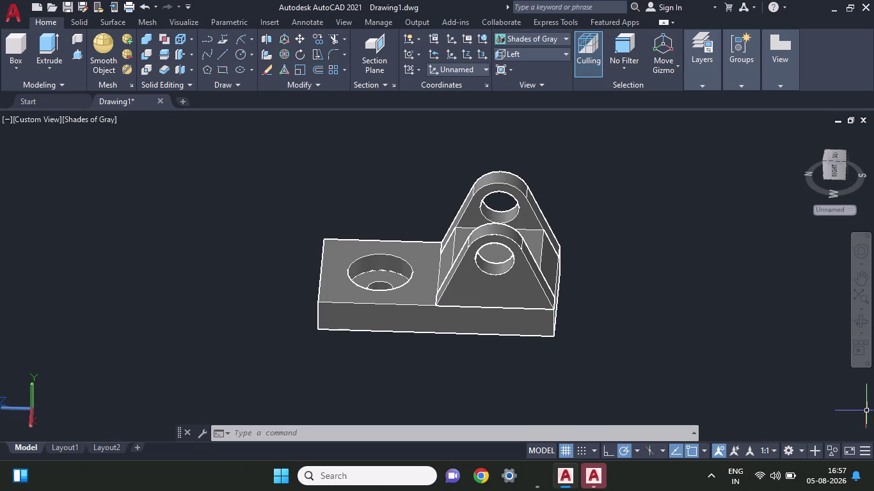
Orbit around the bracket, then show it in the Bottom view.
middle_drag(353, 351, 387, 346)
middle_drag(387, 346, 523, 295)
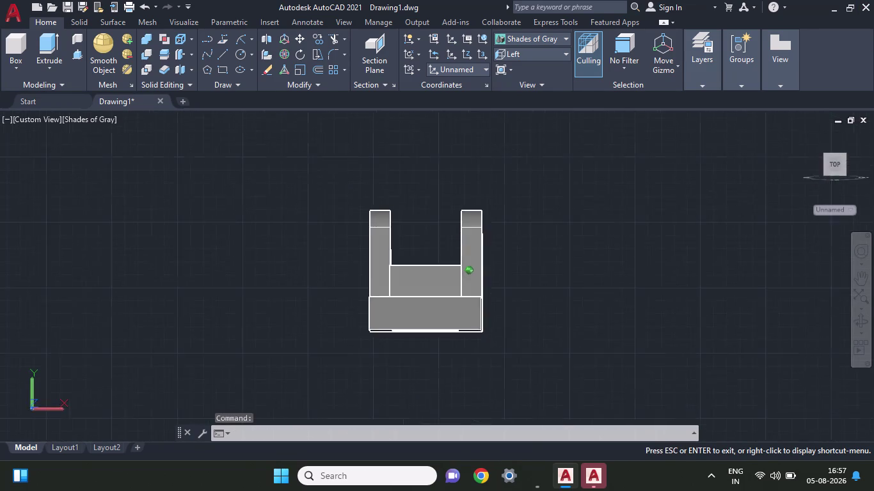
middle_drag(523, 295, 511, 297)
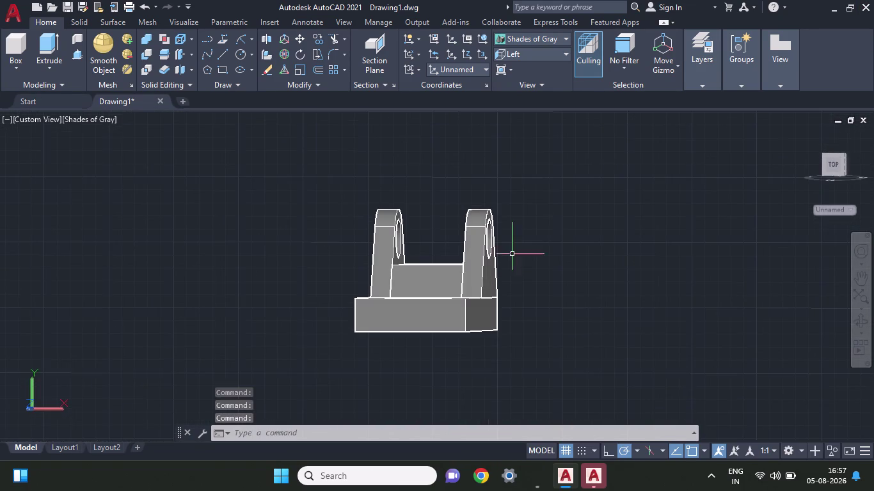
click(567, 57)
click(538, 81)
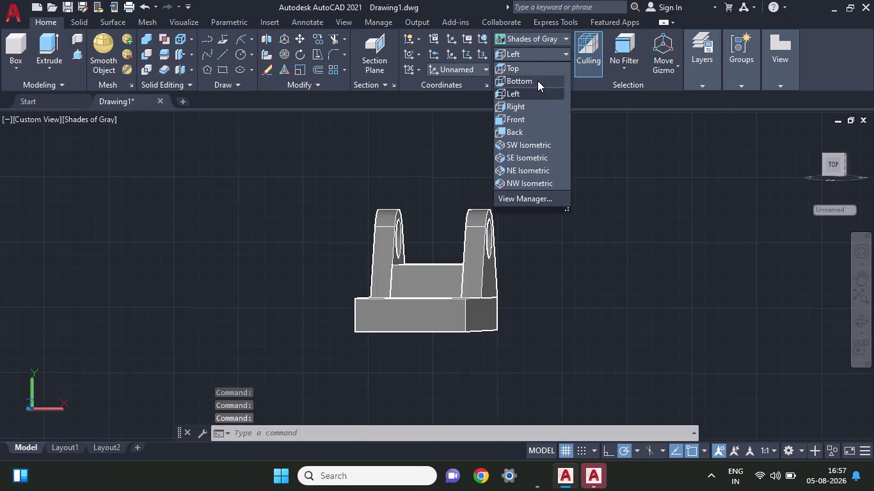
click(540, 56)
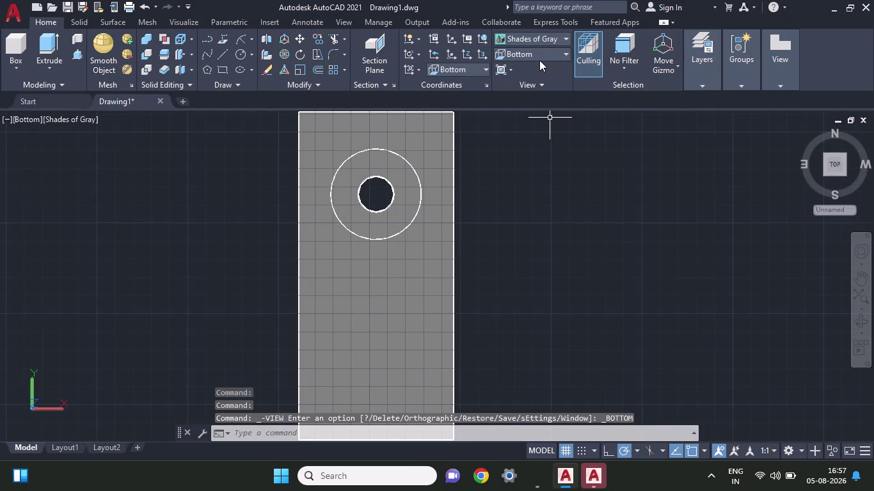
Check the bracket in the Top and Right views, finishing in the Back view.
click(540, 53)
click(543, 63)
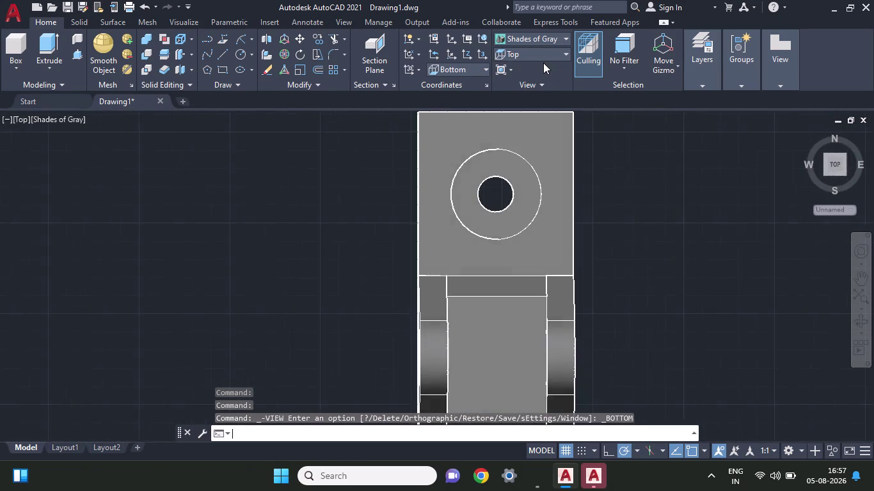
click(544, 54)
click(544, 55)
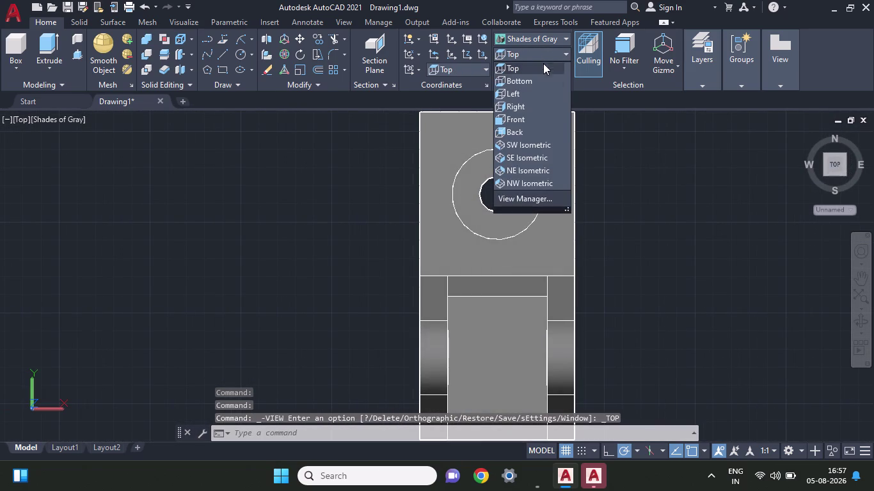
click(535, 108)
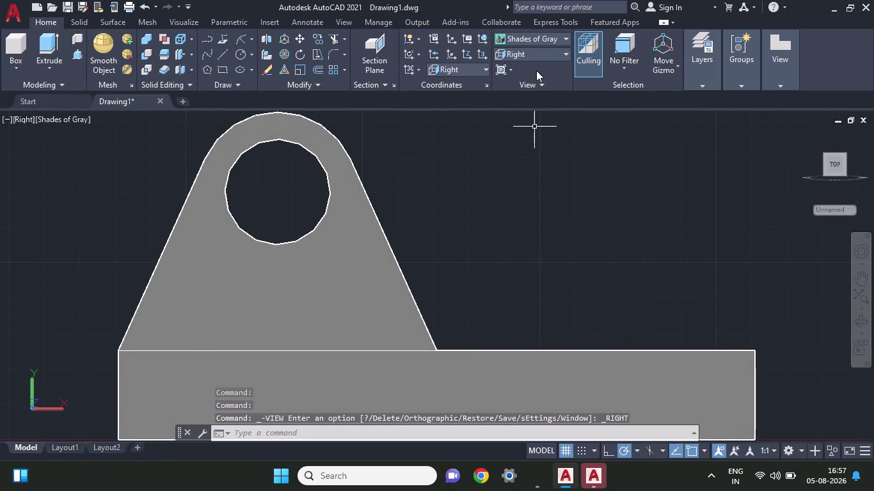
click(540, 58)
click(533, 134)
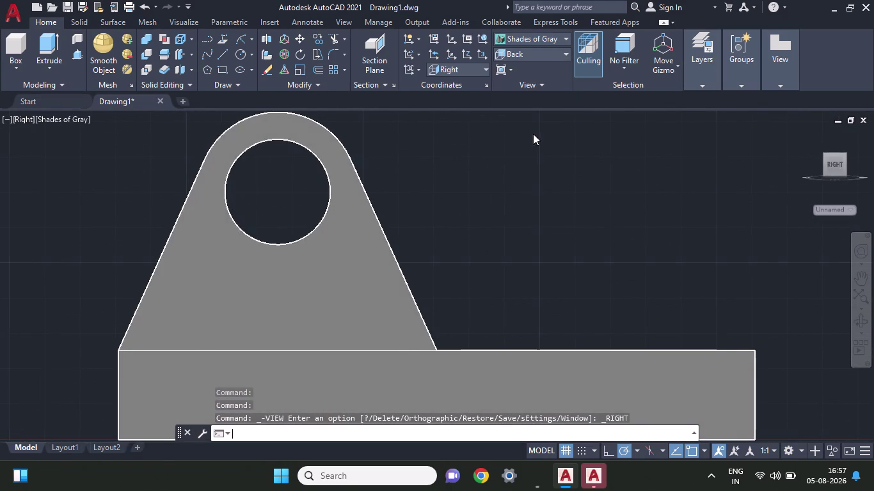
scroll(down, 3)
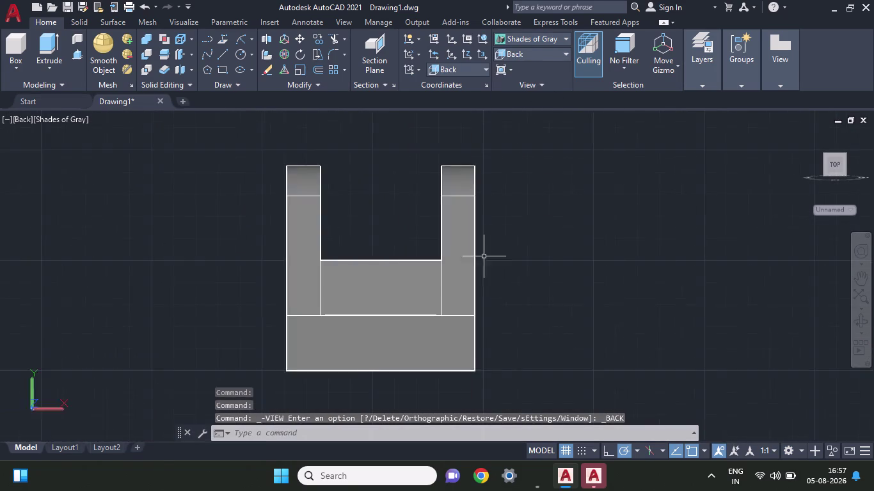
click(222, 59)
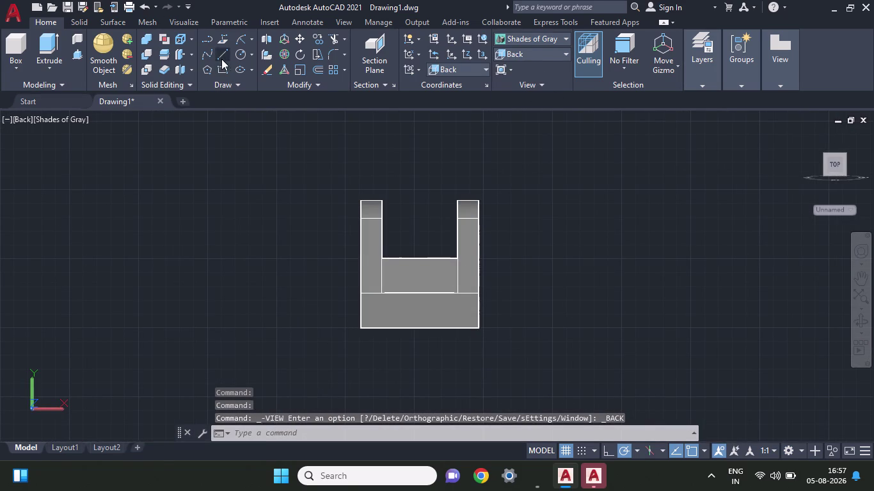
click(361, 332)
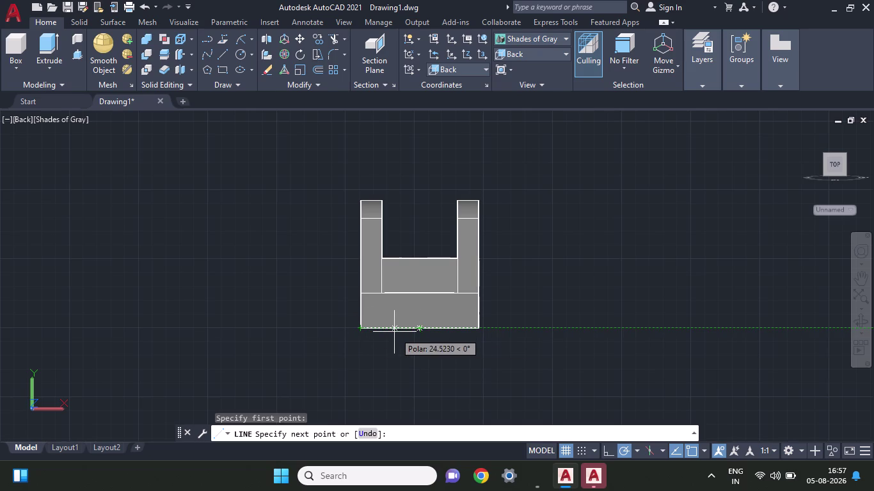
text(20)
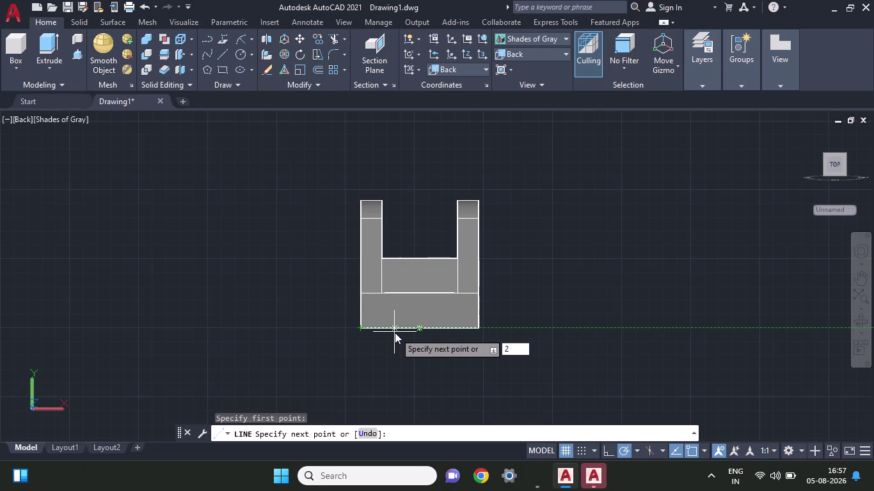
key(Escape)
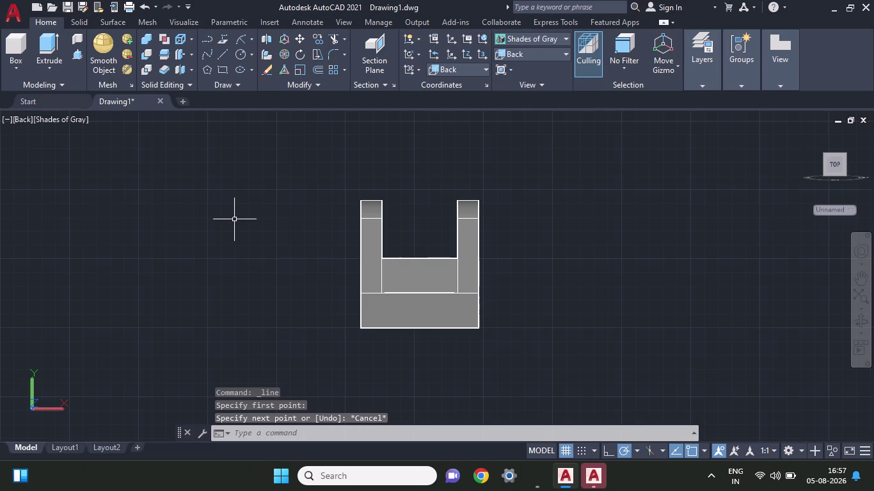
click(223, 67)
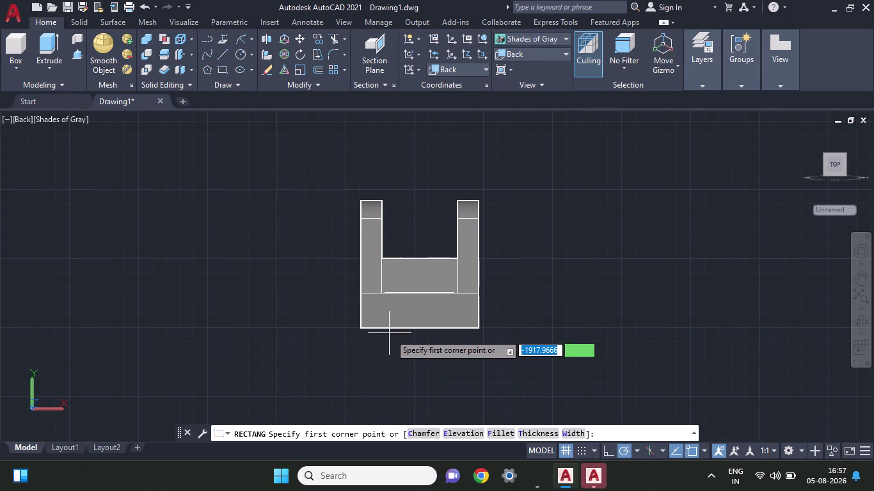
click(391, 329)
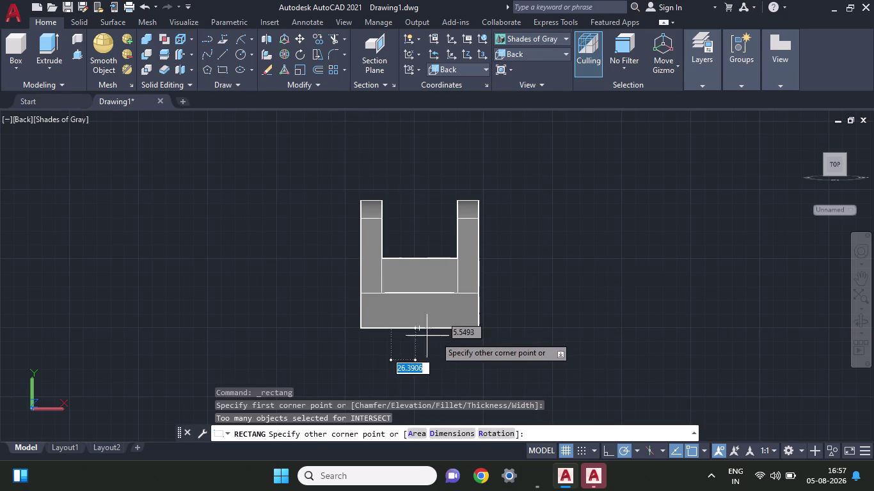
click(445, 351)
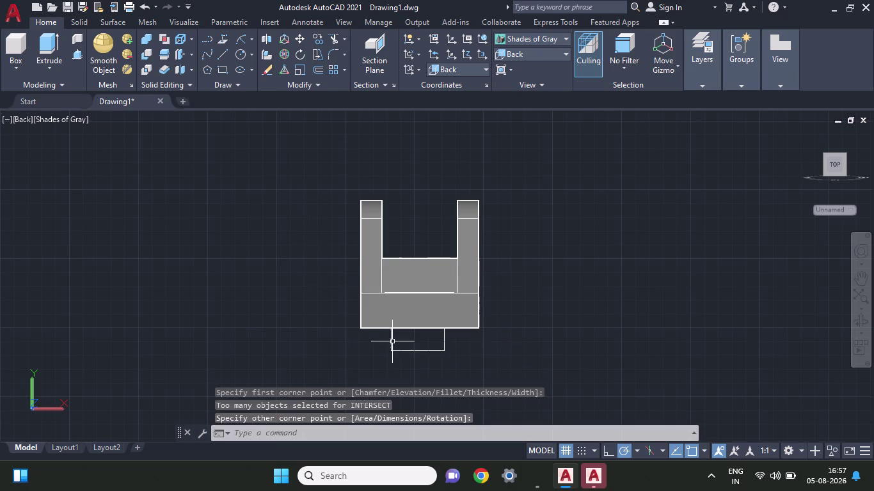
key(ctrl+z)
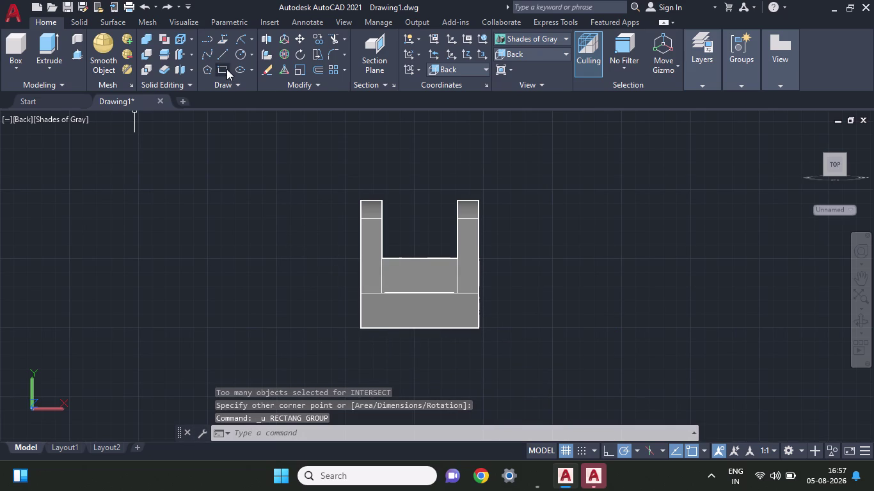
click(226, 69)
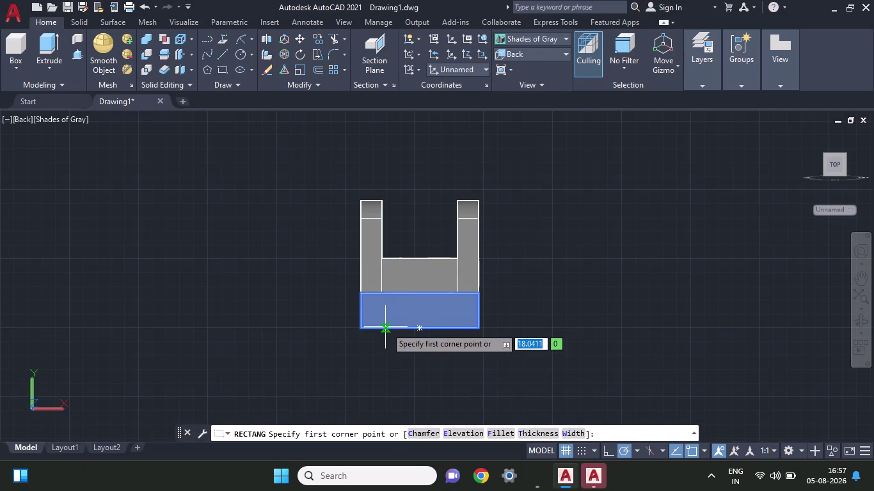
Anchor a rectangle on the base's bottom edge, sized by dimensions, with length 45.
click(387, 329)
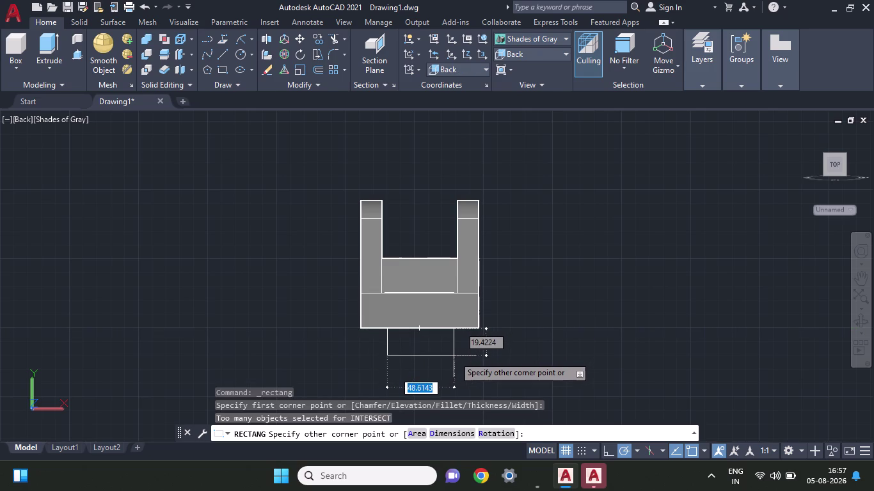
key(d)
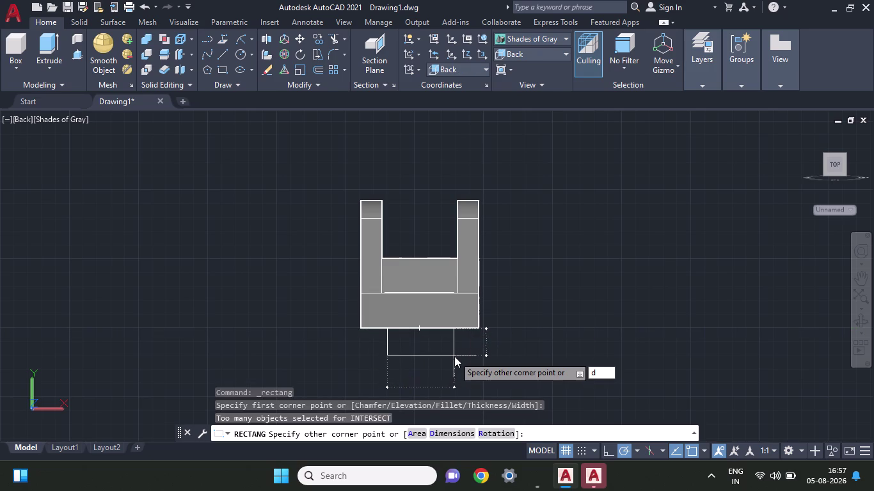
key(Return)
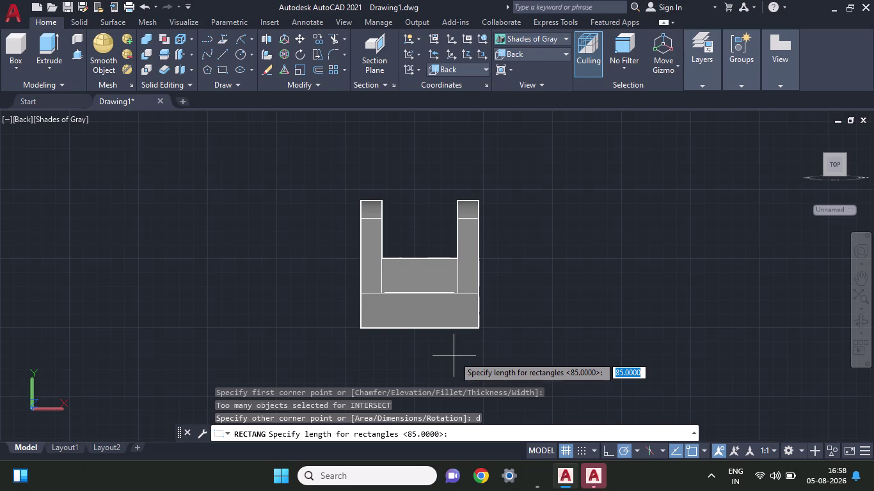
key(4)
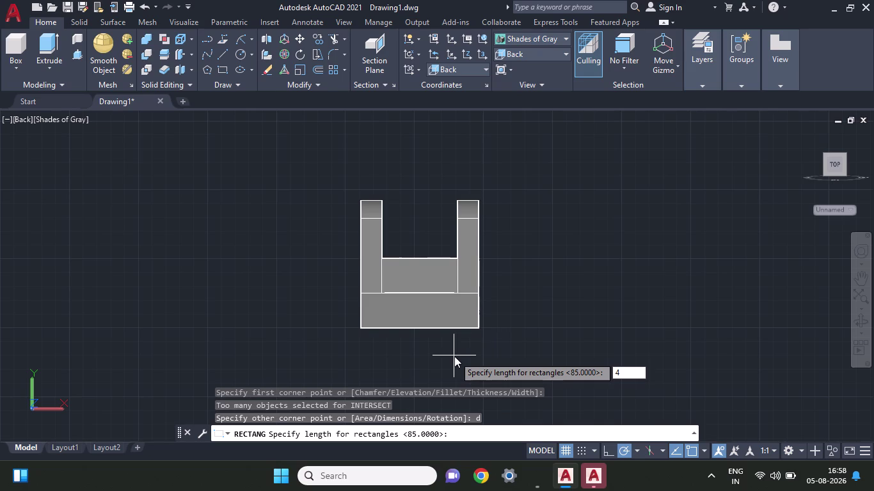
key(5)
key(Return)
Give the rectangle width 10, place it below the base, and select it for extrusion.
text(1)
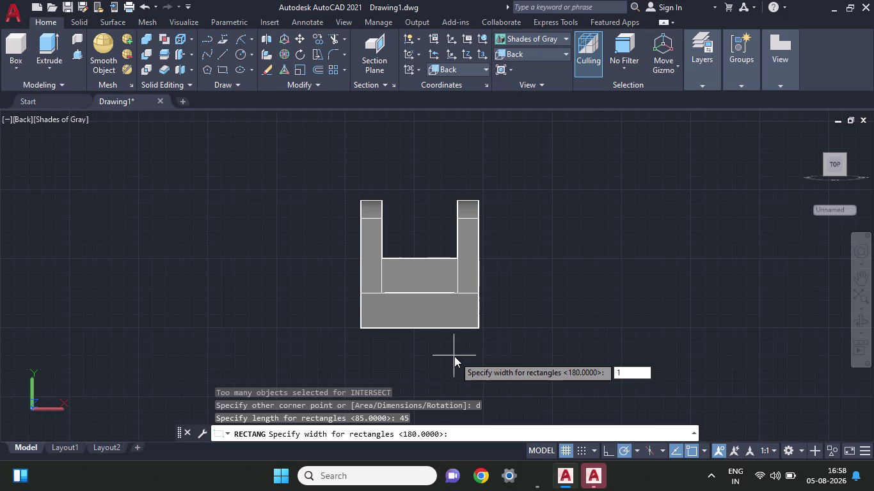
text(0)
key(Return)
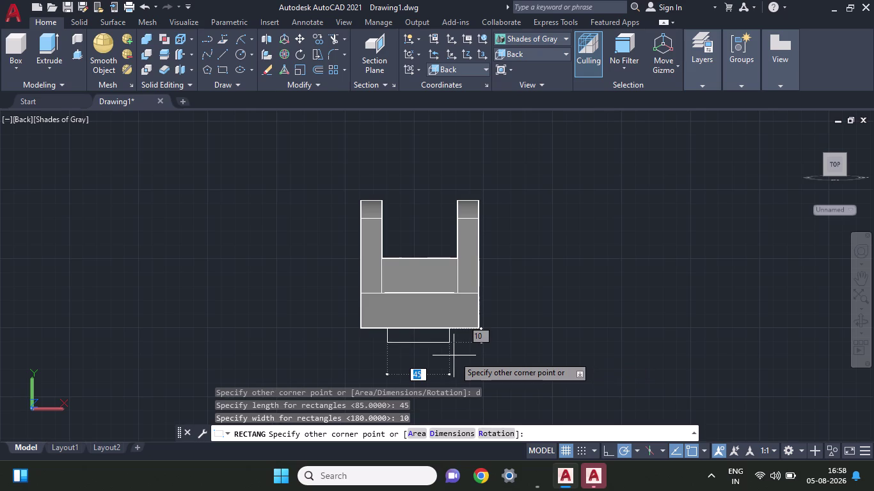
key(Return)
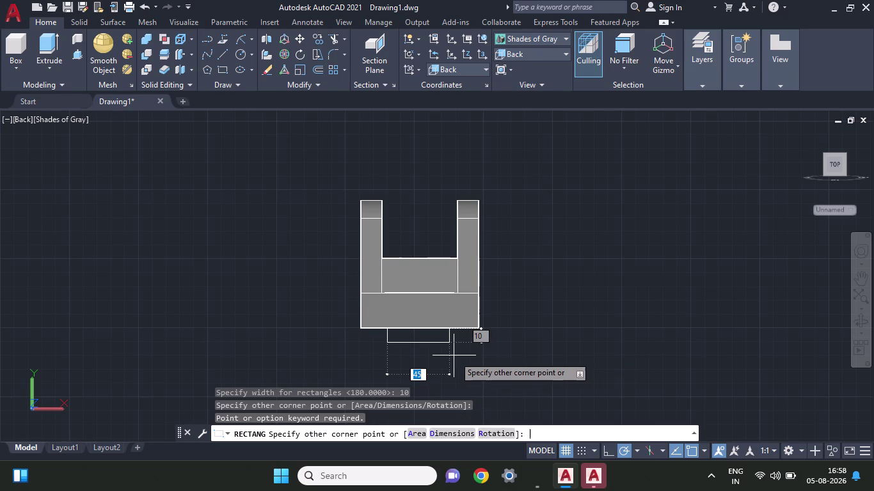
click(455, 356)
click(439, 346)
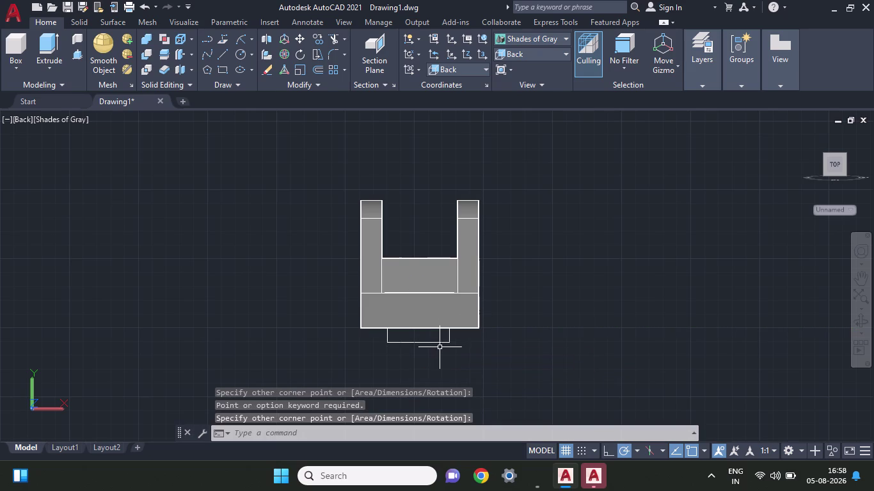
click(81, 51)
click(411, 332)
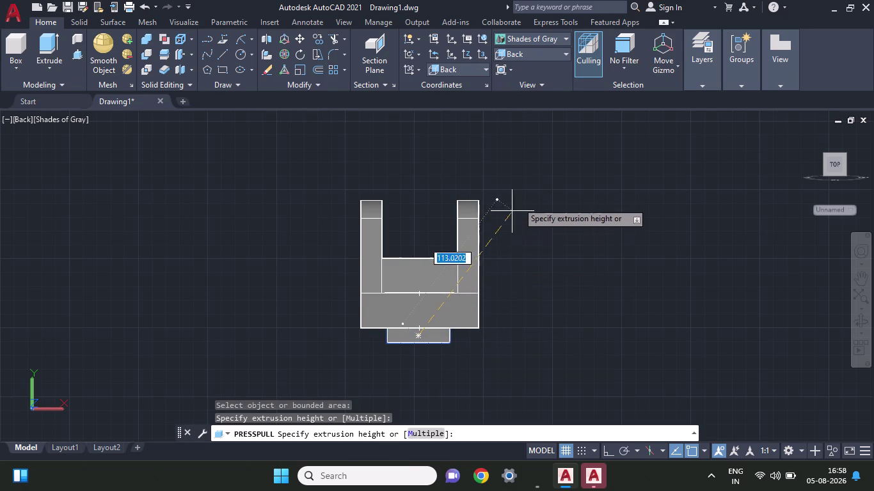
Extrude the 45 by 10 rectangle into a long bar beneath the bracket's base.
scroll(up, 3)
middle_drag(519, 200, 474, 284)
scroll(up, 3)
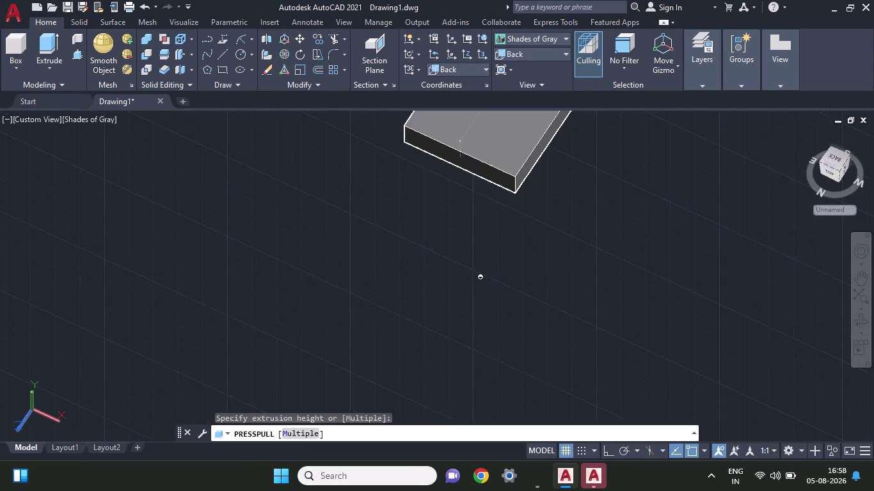
scroll(up, 3)
scroll(up, 3)
scroll(down, 3)
scroll(down, 3)
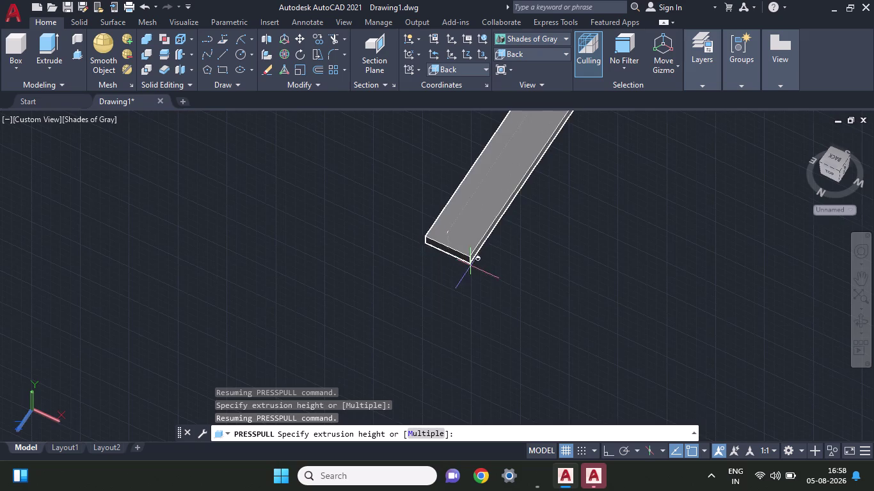
scroll(down, 3)
scroll(down, 3)
scroll(up, 3)
scroll(down, 3)
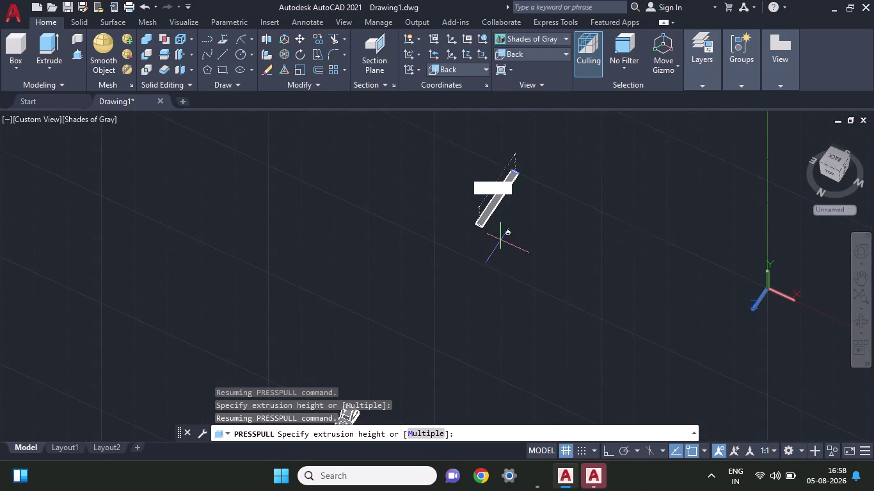
scroll(up, 3)
scroll(down, 3)
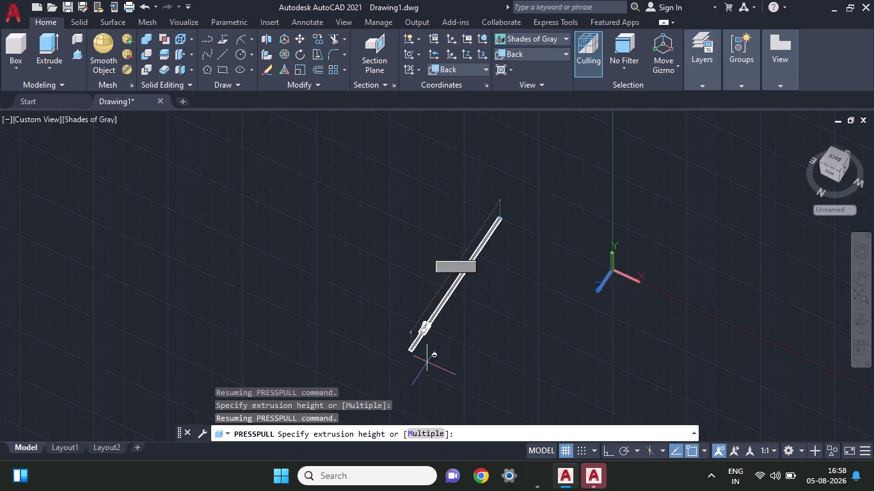
scroll(up, 3)
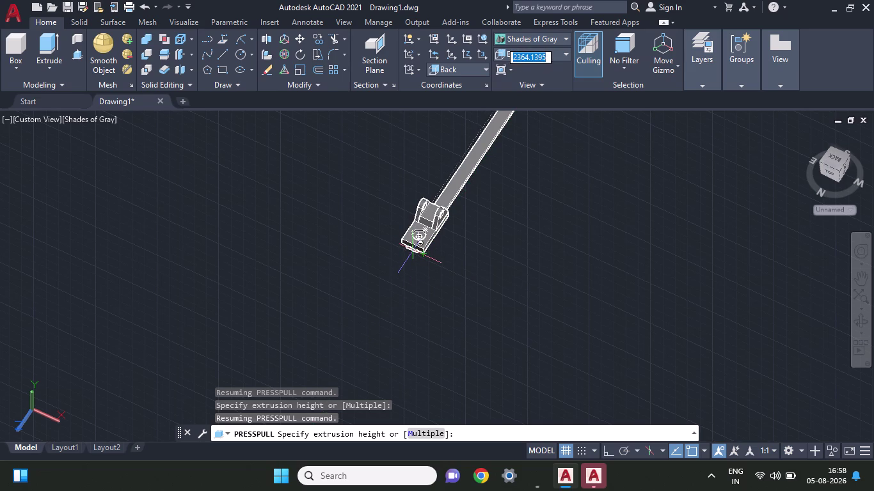
click(413, 251)
key(Escape)
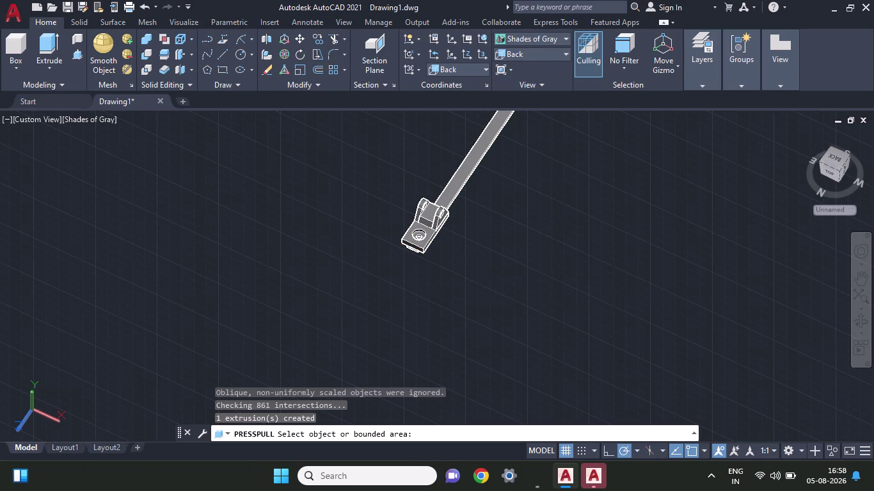
Orbit and zoom to bring the bracket and its new bar back into view.
middle_drag(437, 266, 455, 215)
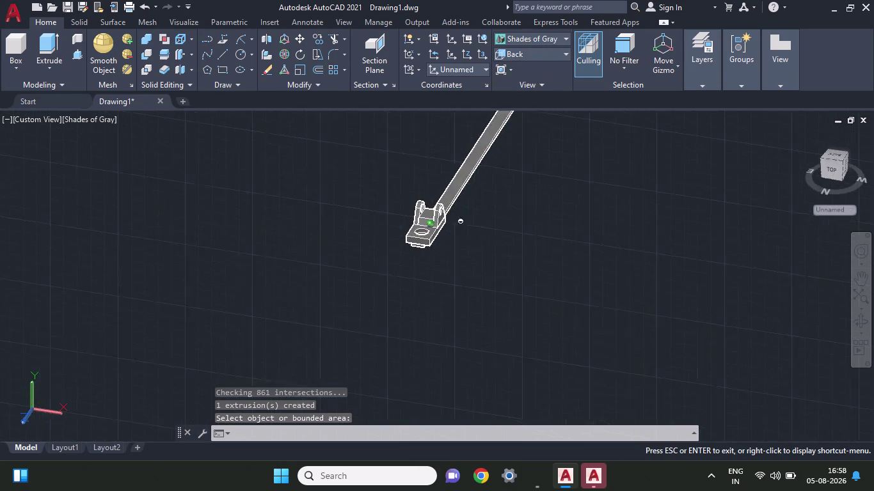
middle_drag(454, 215, 447, 222)
scroll(up, 3)
scroll(down, 3)
scroll(up, 3)
scroll(up, 3)
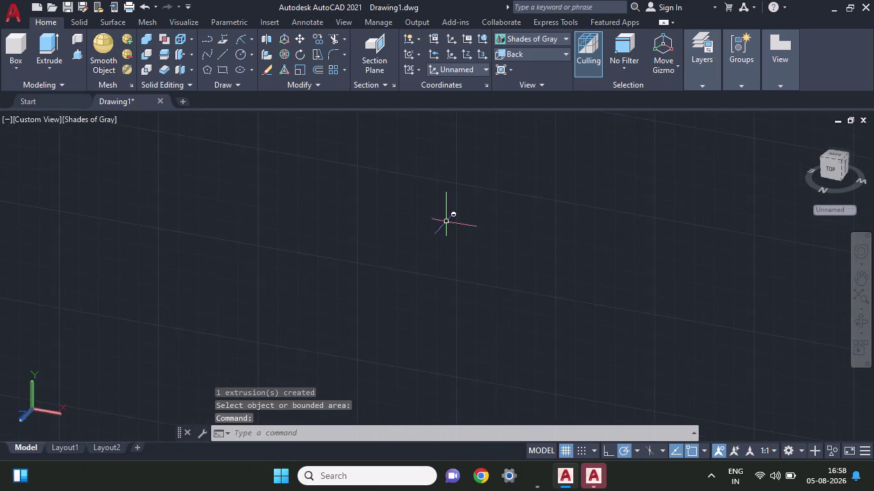
scroll(up, 3)
scroll(down, 3)
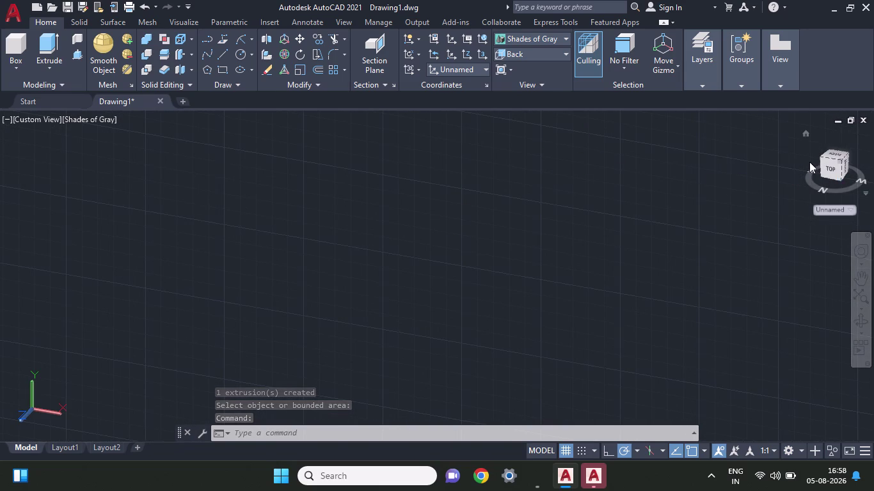
click(824, 166)
View the bracket from the ViewCube's Back face and rotate it several quarter turns.
click(826, 168)
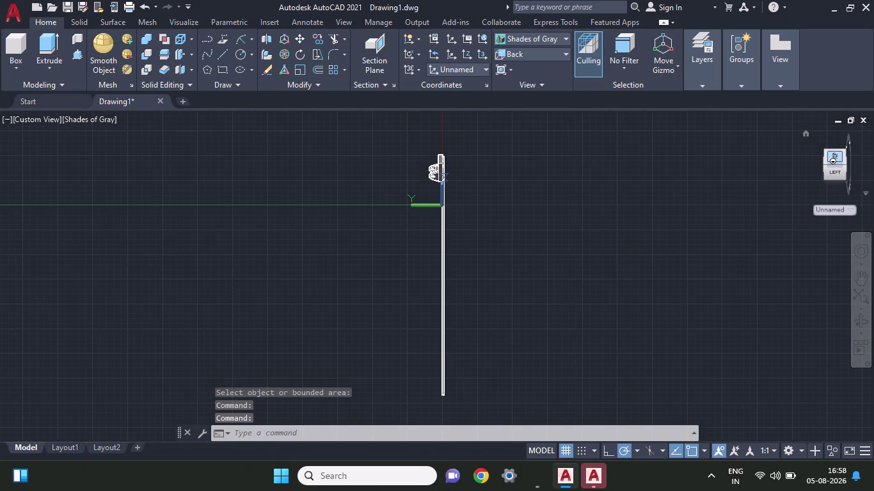
click(836, 154)
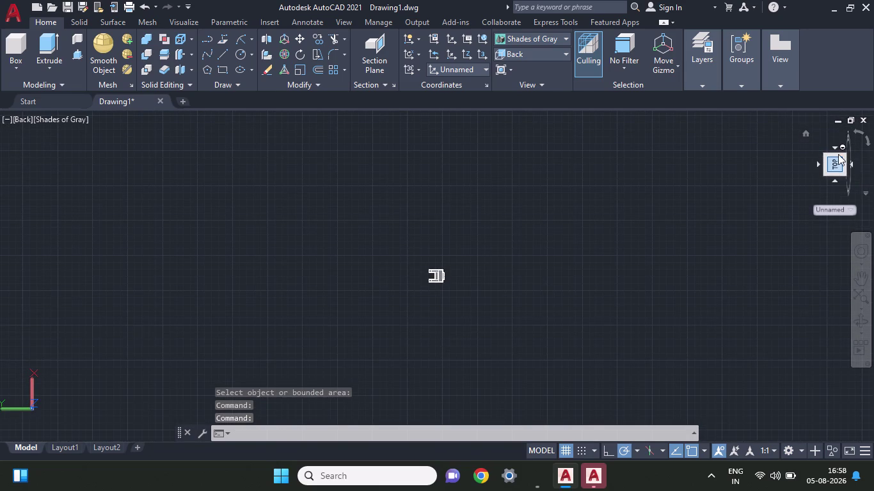
click(858, 129)
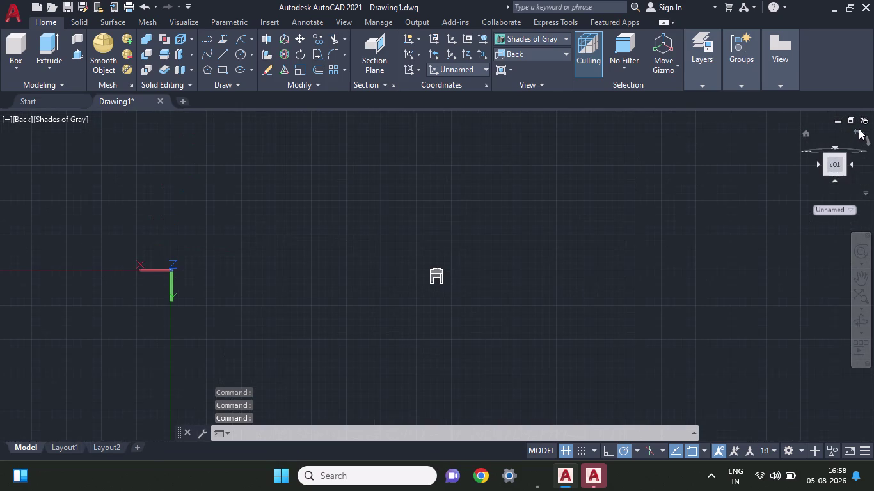
click(858, 129)
click(859, 129)
click(858, 129)
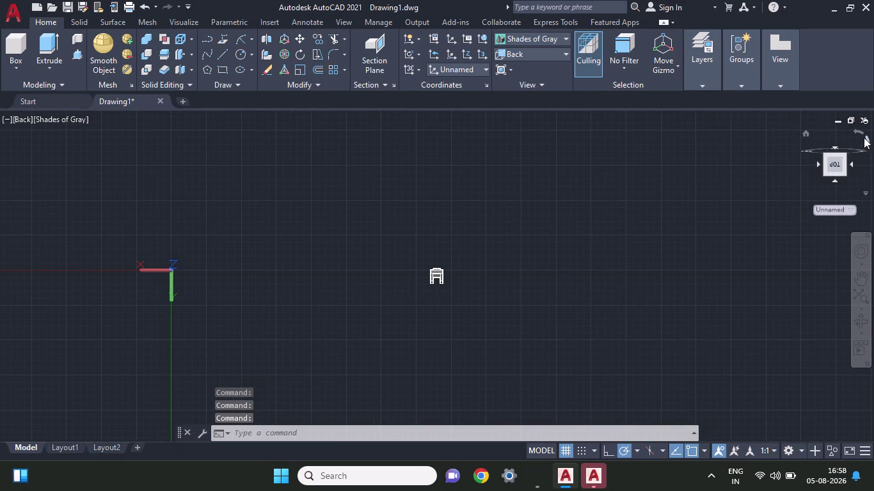
click(862, 137)
click(867, 140)
click(867, 140)
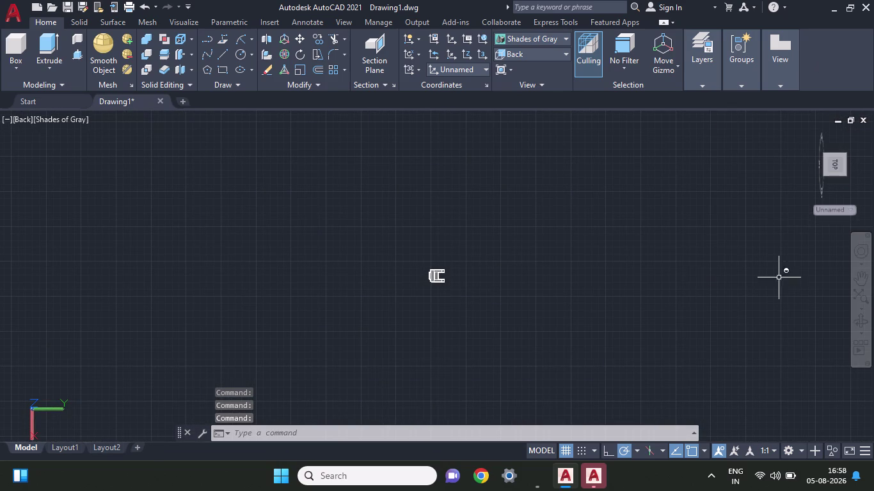
click(856, 127)
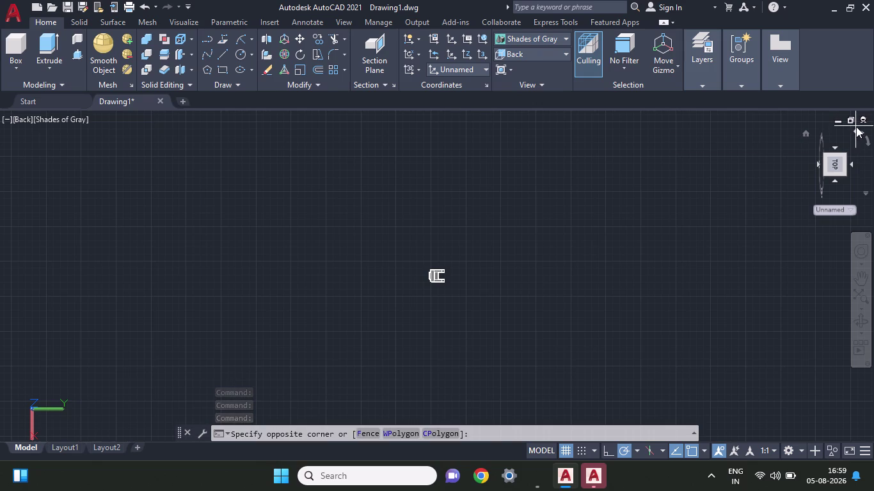
click(856, 132)
click(856, 132)
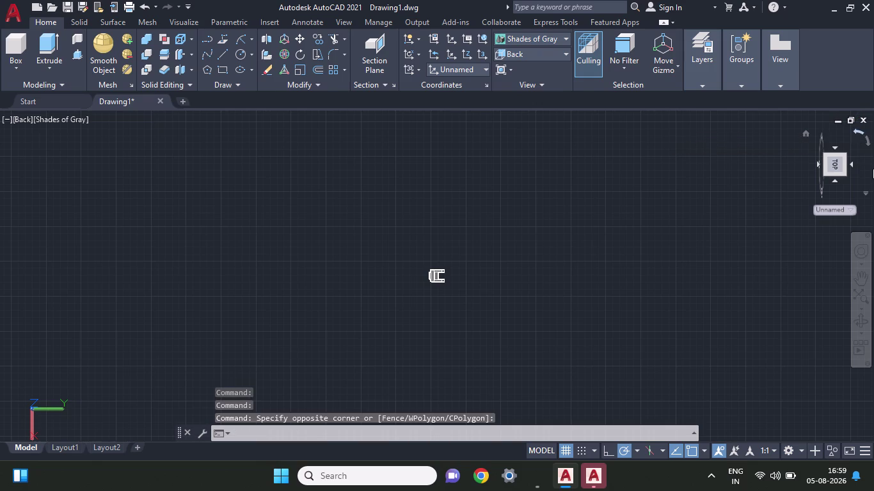
Zoom and orbit to a custom 3D view of the bracket and bar.
scroll(up, 3)
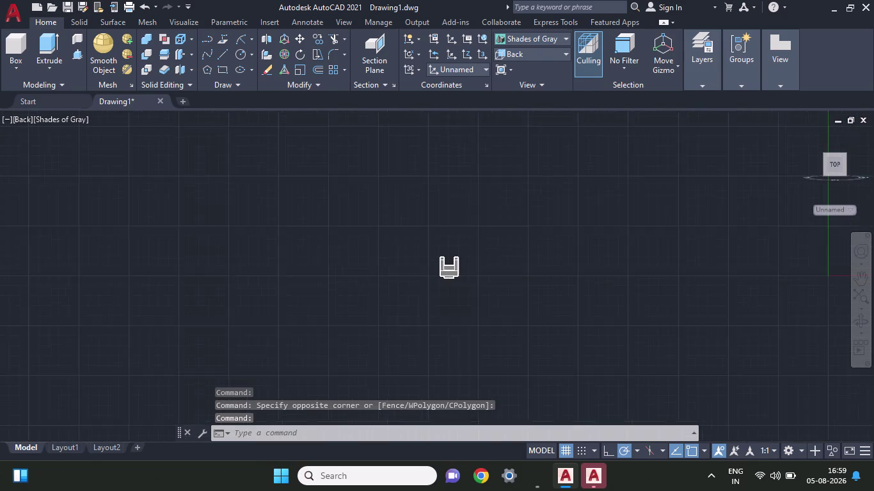
scroll(up, 3)
scroll(up, 3)
scroll(up, 3)
scroll(down, 3)
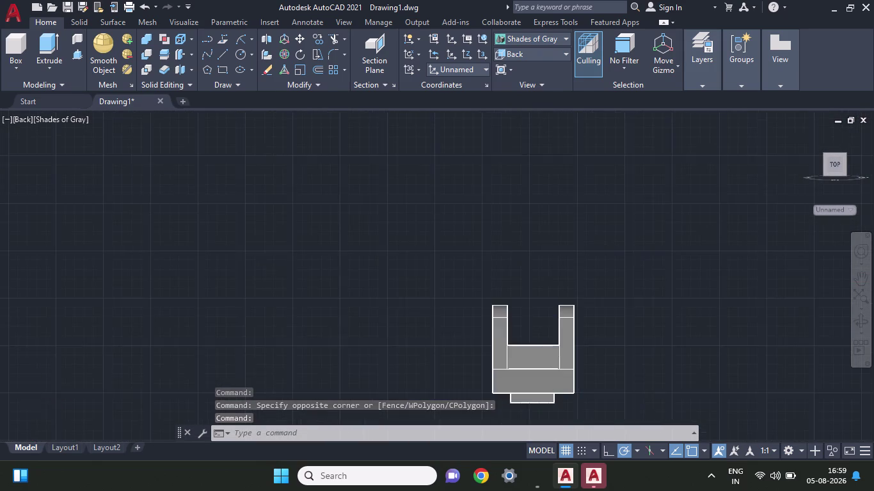
middle_drag(539, 402, 512, 396)
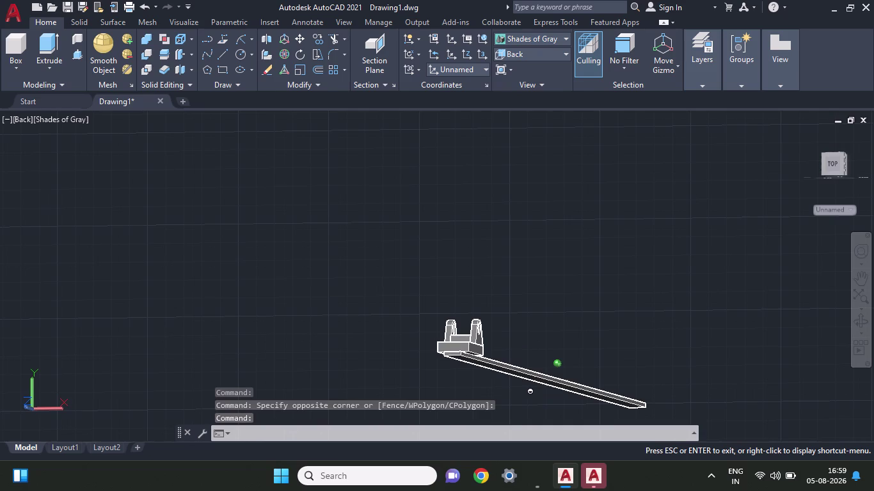
middle_drag(513, 395, 411, 385)
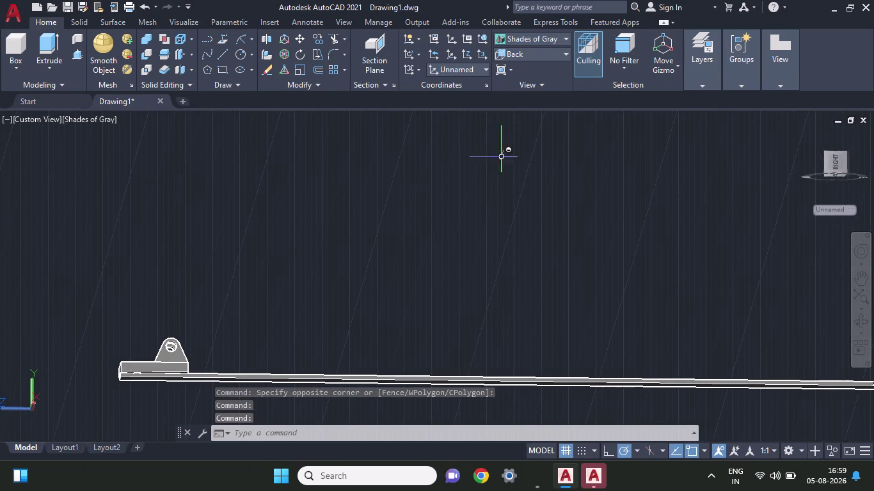
Show the bracket in the Left view, zoomed in on the base's lower edge.
click(560, 53)
click(542, 89)
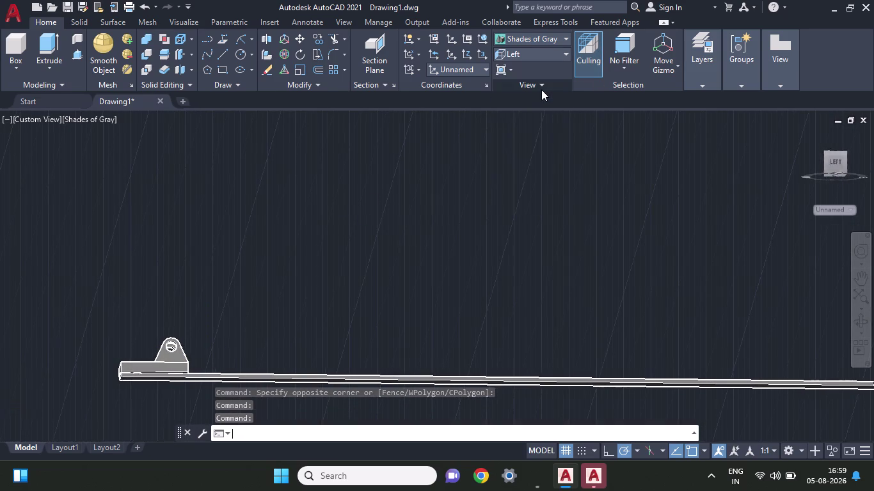
scroll(up, 3)
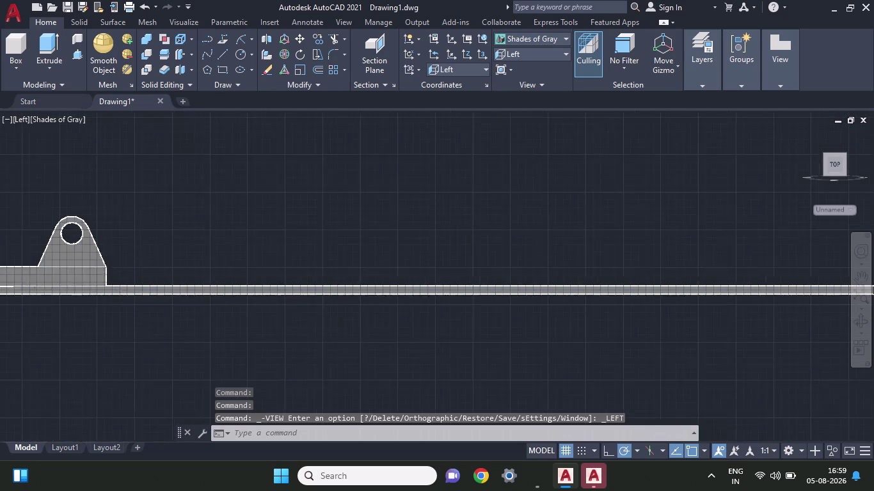
scroll(up, 3)
scroll(up, 3)
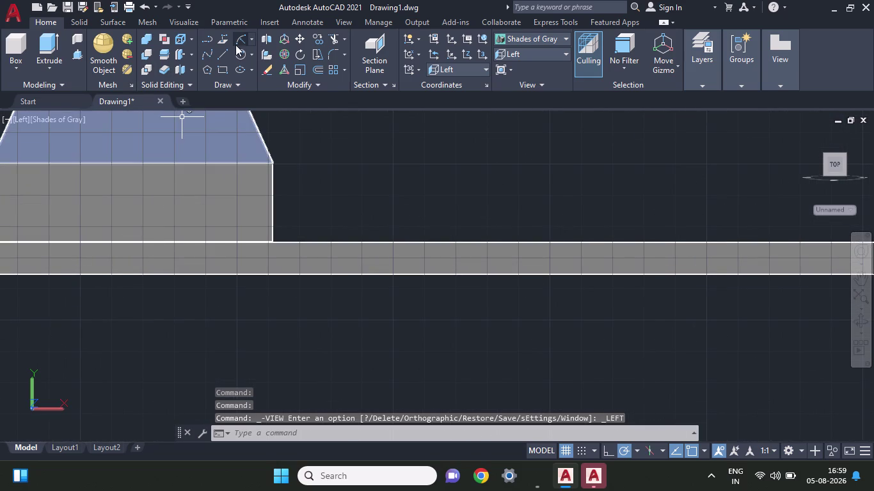
Start a line at the base corner, then cancel it.
click(222, 56)
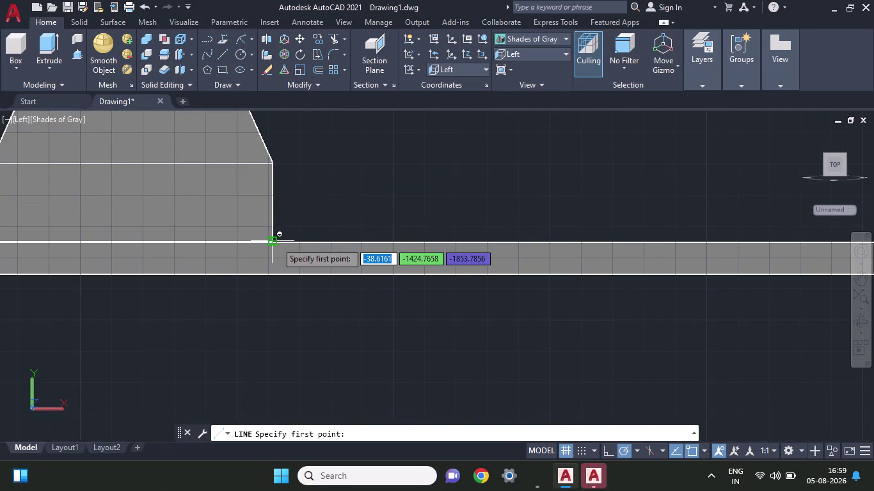
click(276, 243)
click(276, 277)
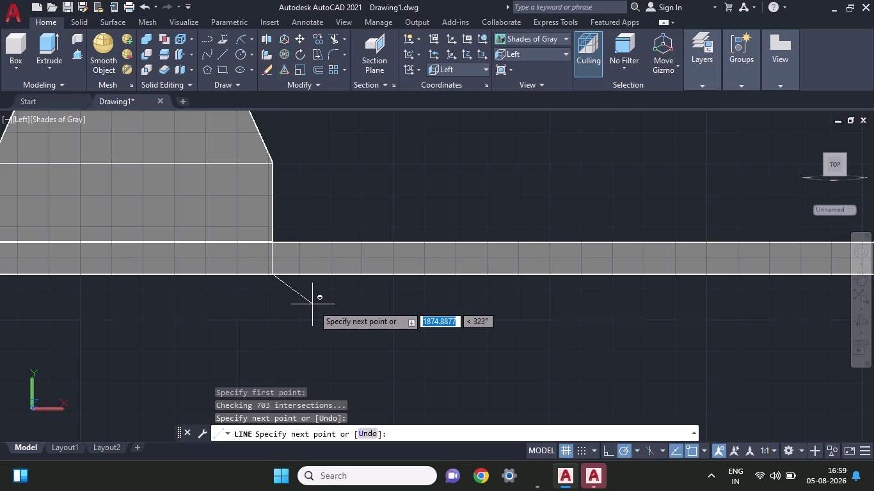
key(Escape)
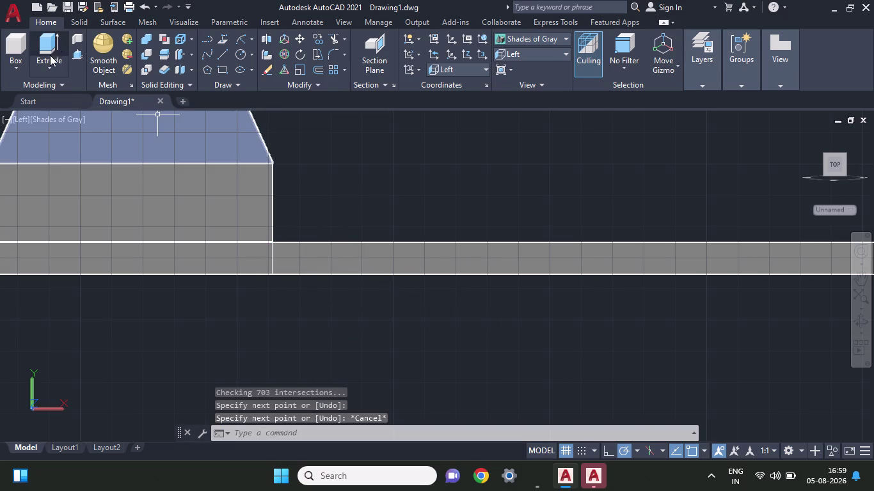
click(78, 56)
Try a press-pull on the bounded area beside the lug, picking a height.
click(350, 256)
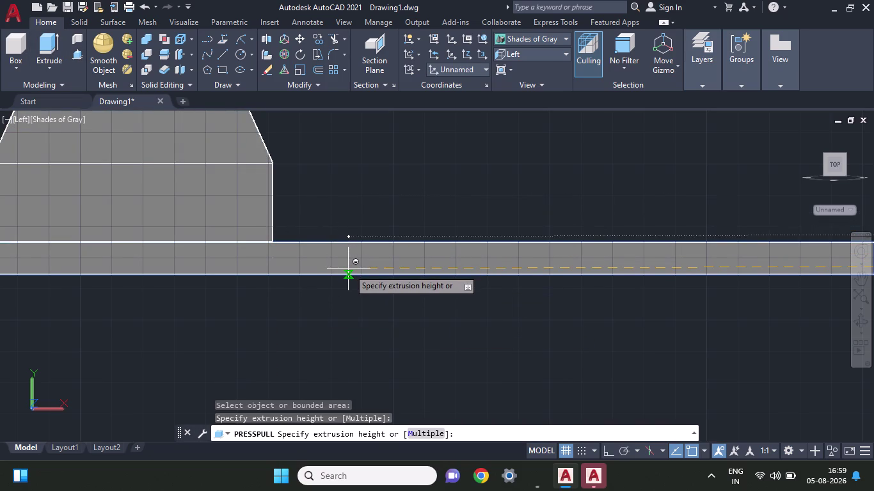
key(Escape)
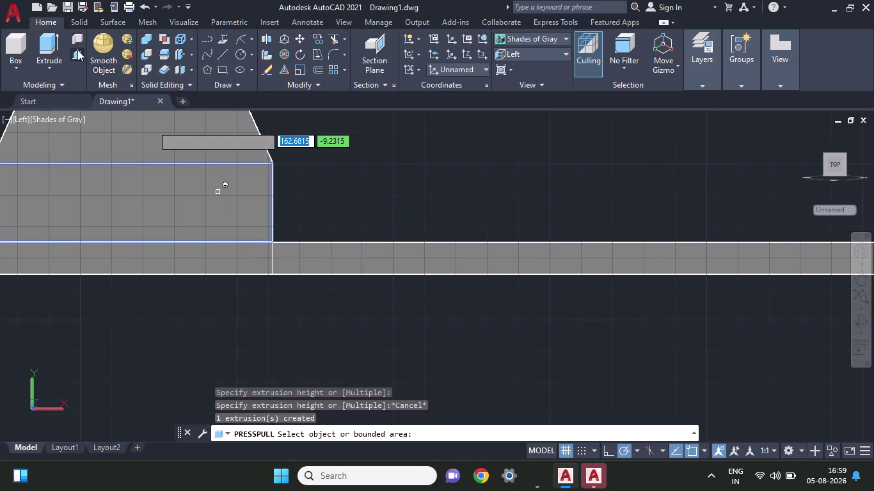
click(78, 55)
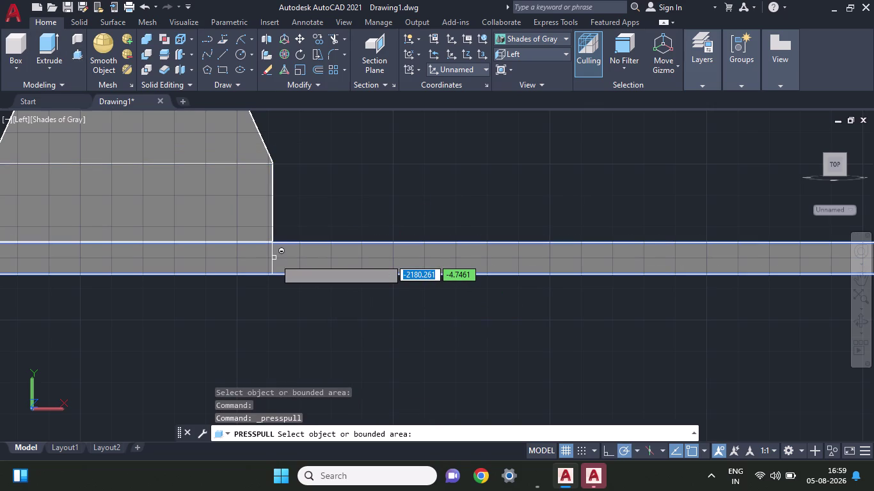
click(273, 260)
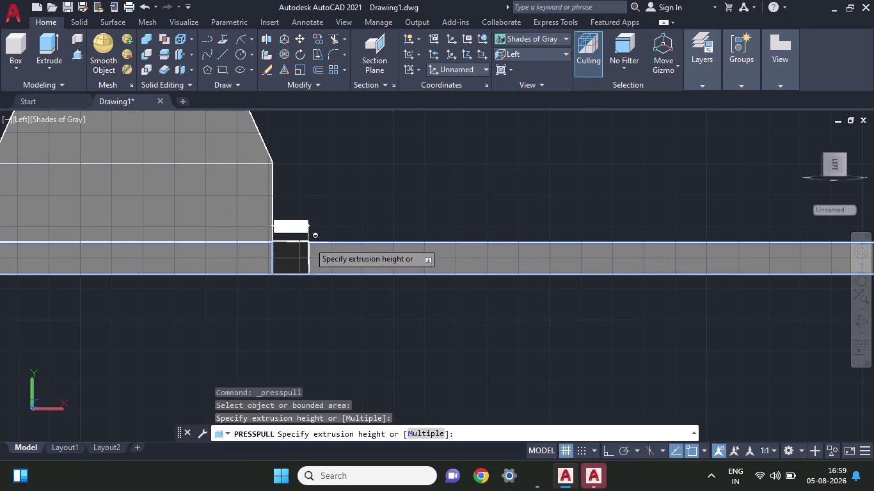
click(516, 248)
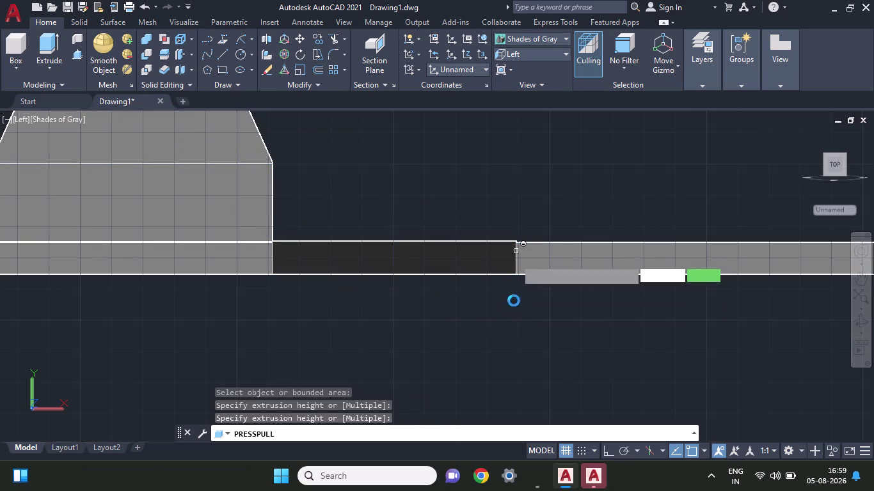
key(Escape)
Undo the trial extrusion along with several earlier zoom and view changes.
key(ctrl+z)
key(ctrl+z)
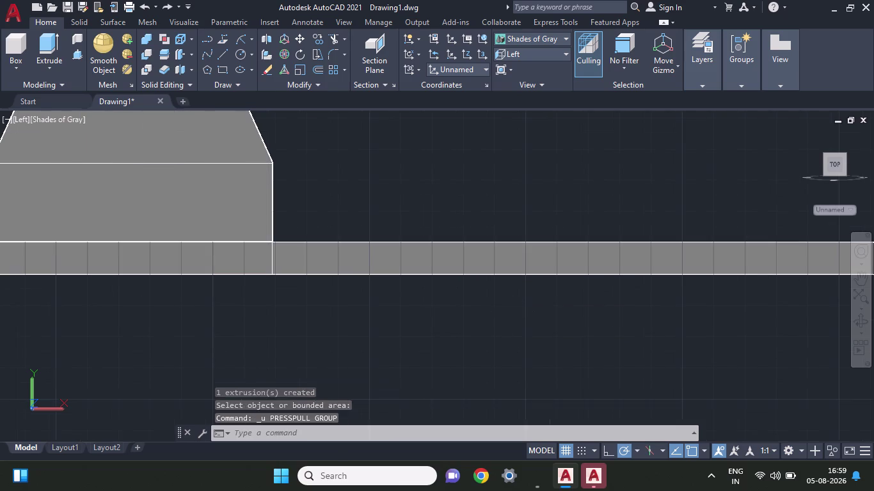
key(ctrl+z)
key(ctrl+z)
key(ctrl+z)
key(ctrl+z)
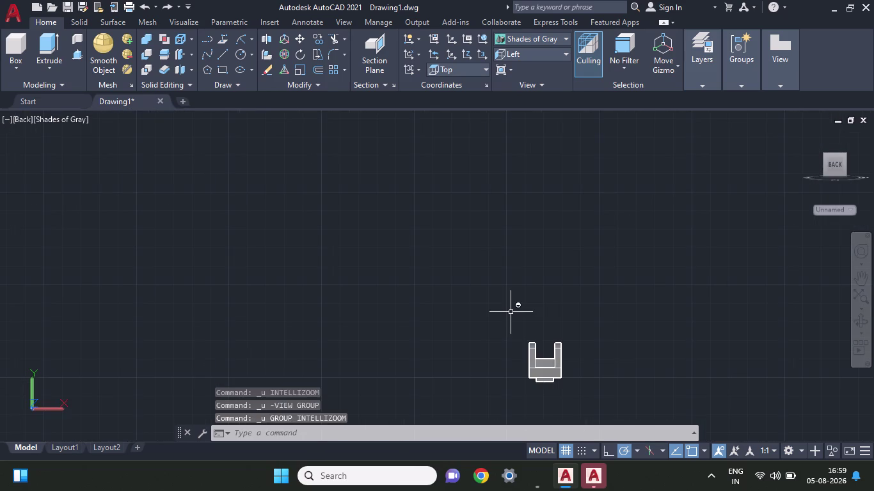
Undo the remaining view rotations, the bar extrusion and the 45 by 10 rectangle.
key(ctrl+z)
key(ctrl+z)
key(ctrl+z)
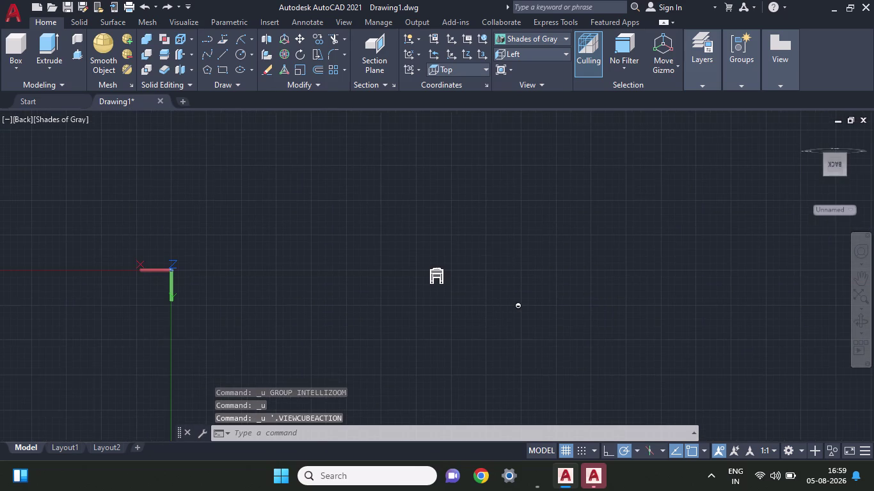
key(ctrl+z)
key(ctrl+z)
key(ctrl+z)
key(ctrl+z)
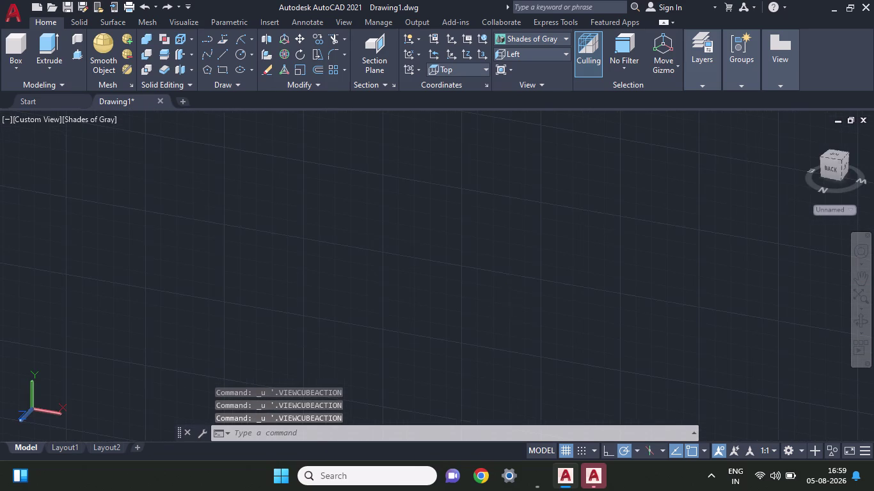
key(ctrl+z)
key(ctrl+z)
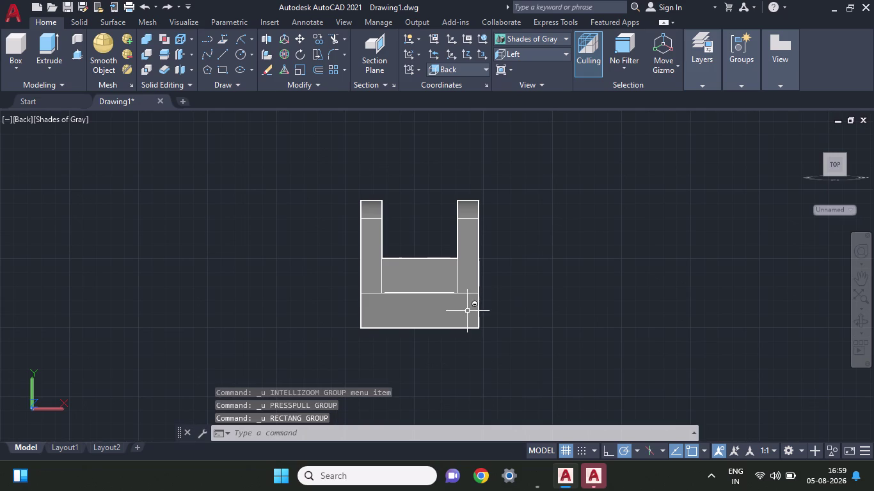
Orbit around the bracket in 3D, then show it in the Left view.
scroll(up, 3)
middle_drag(476, 325, 375, 320)
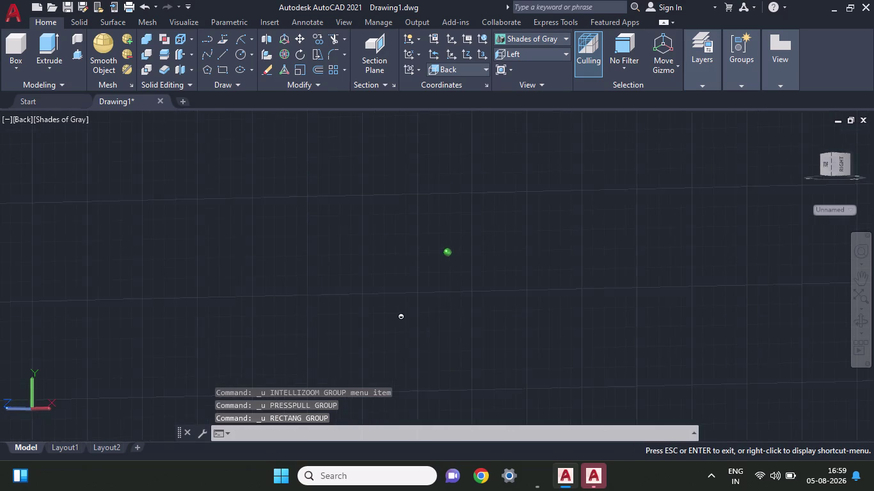
middle_drag(375, 320, 518, 325)
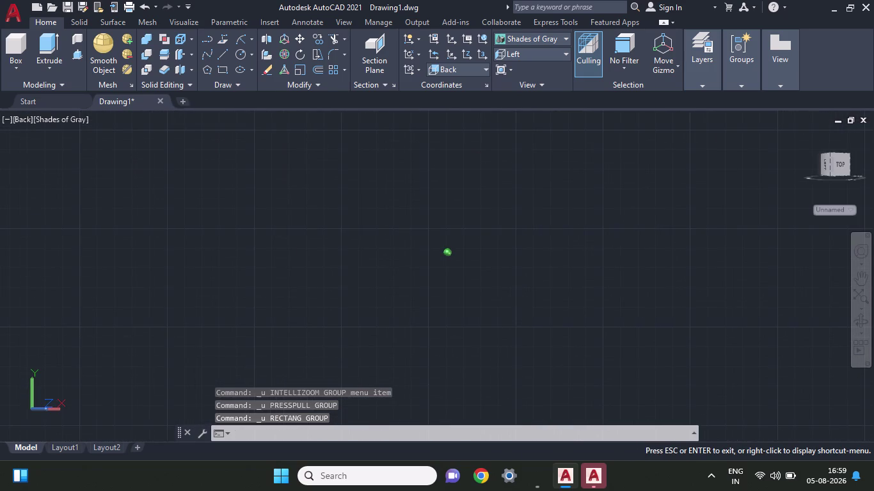
middle_drag(505, 328, 452, 330)
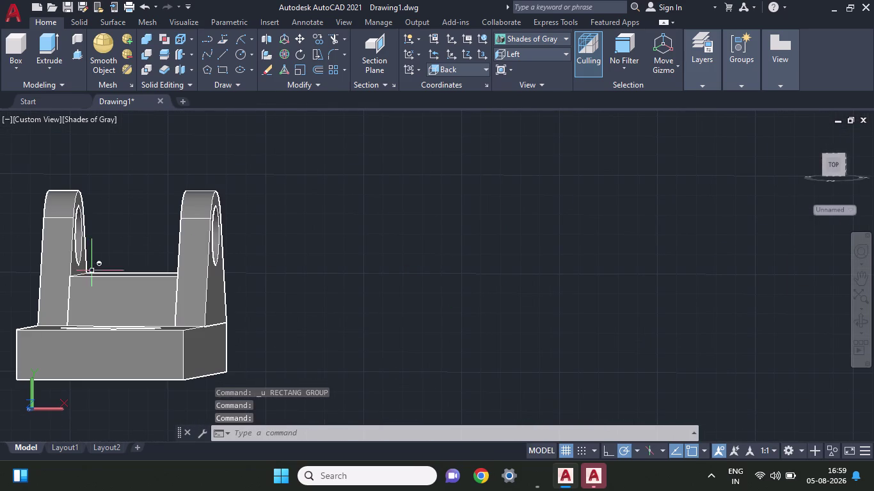
click(528, 50)
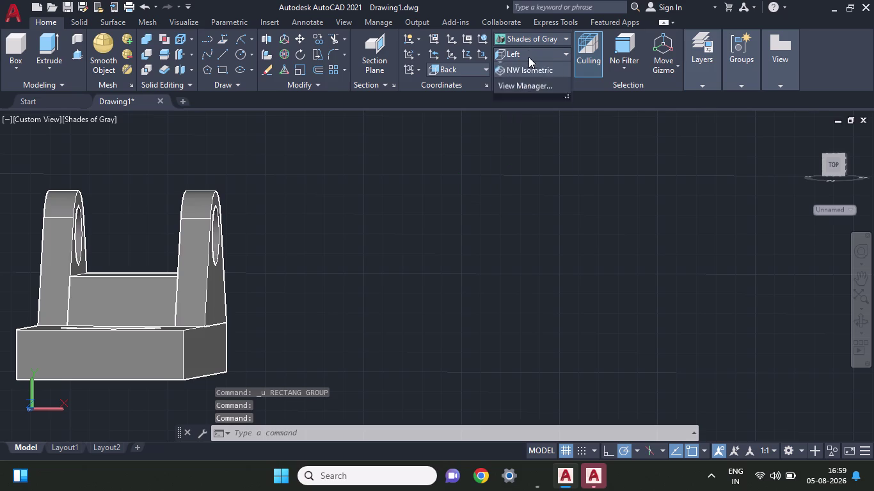
click(530, 89)
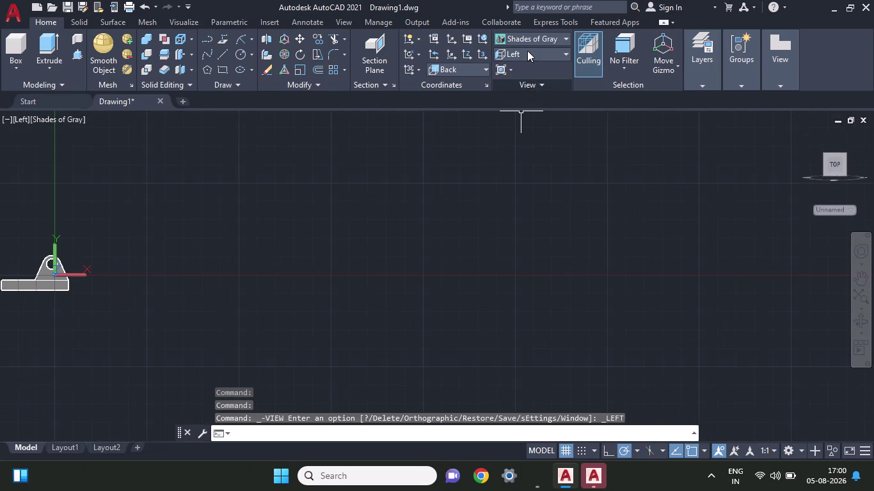
Show the bracket in the Back view and adjust the zoom.
click(528, 49)
click(528, 57)
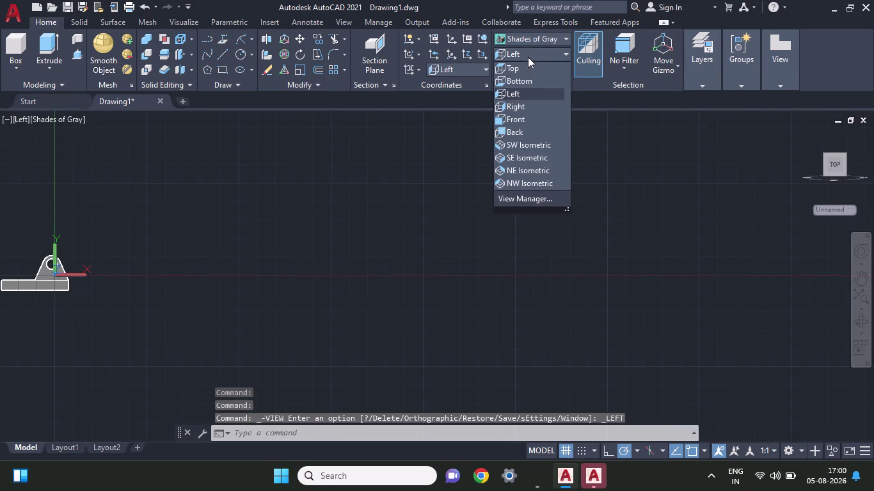
click(520, 134)
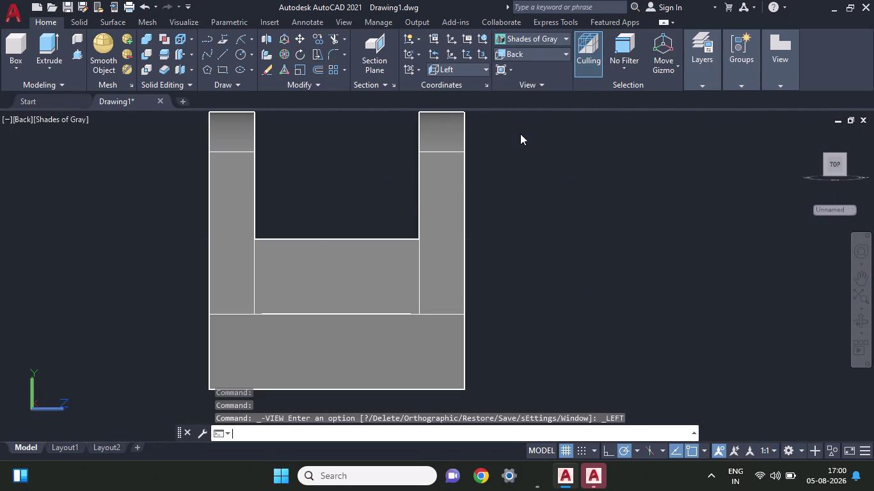
scroll(up, 3)
scroll(down, 3)
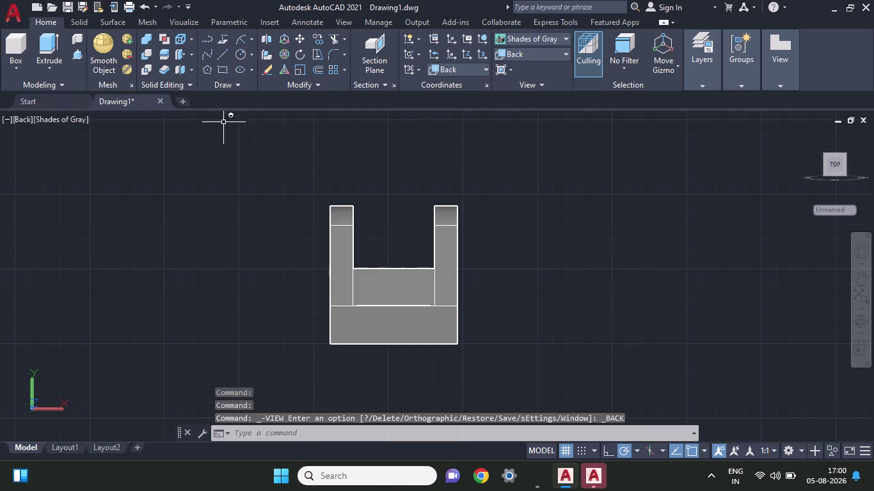
Start a rectangle with its corner under the base, then cancel it.
click(229, 70)
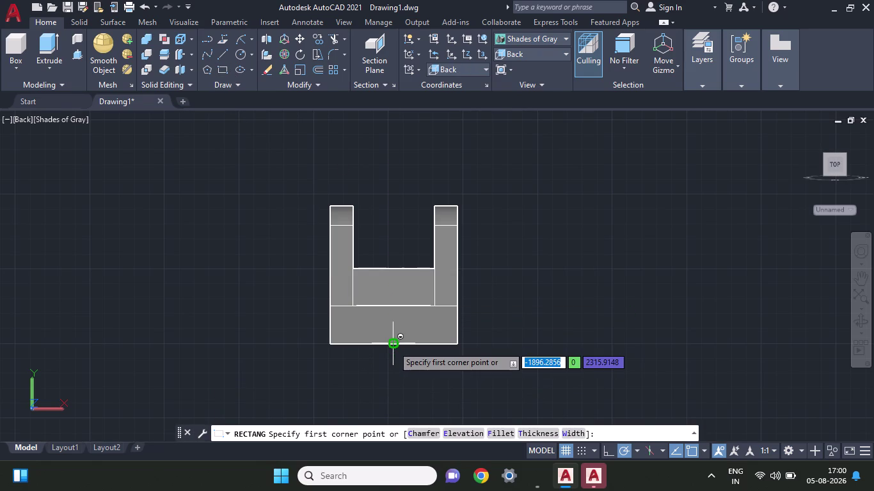
click(393, 347)
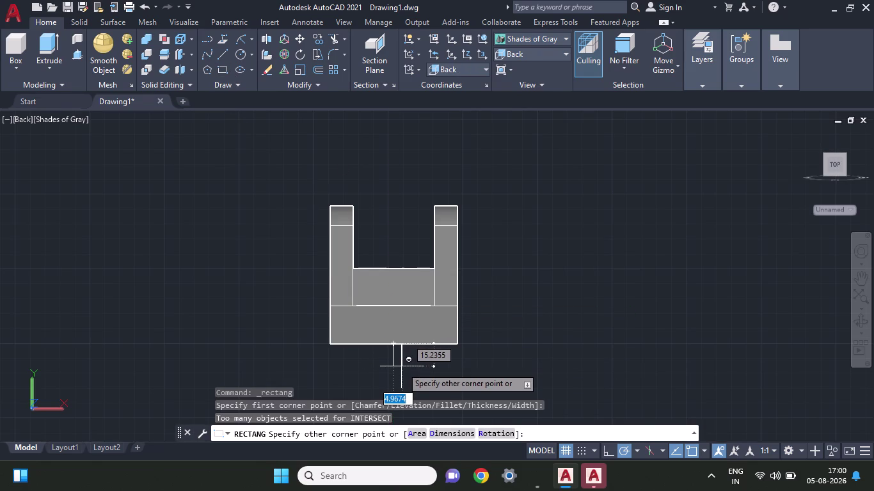
key(space)
key(Escape)
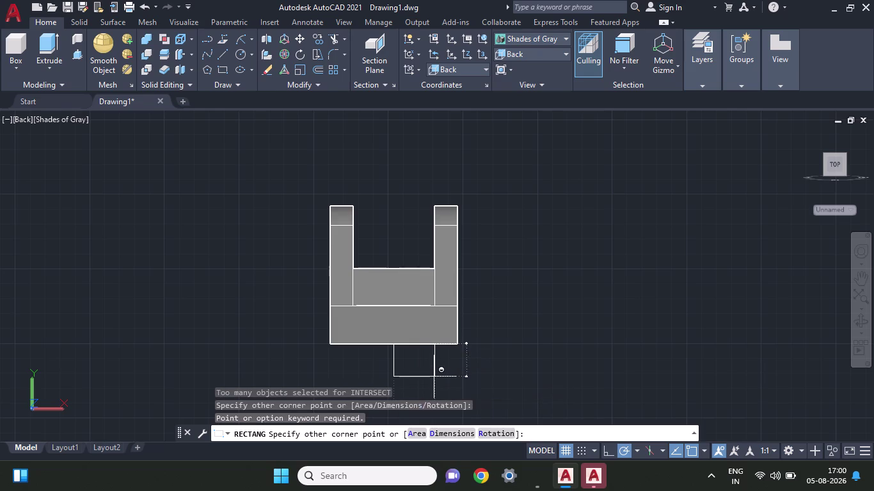
key(space)
Draw a new rectangle below the base, sized 10 by 45 by dimensions.
click(224, 68)
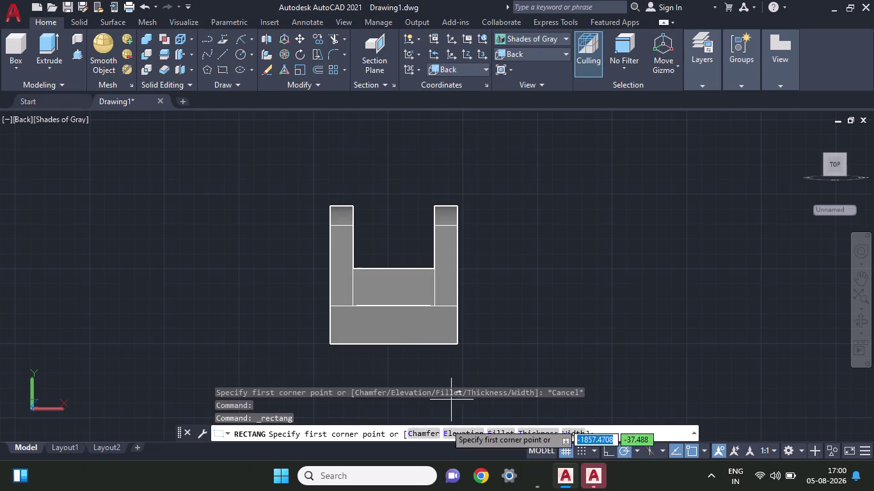
click(375, 344)
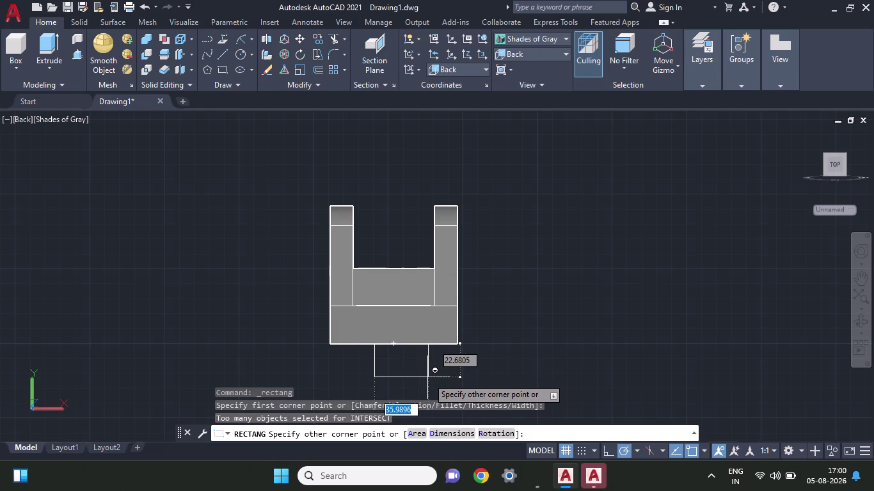
key(d)
key(Return)
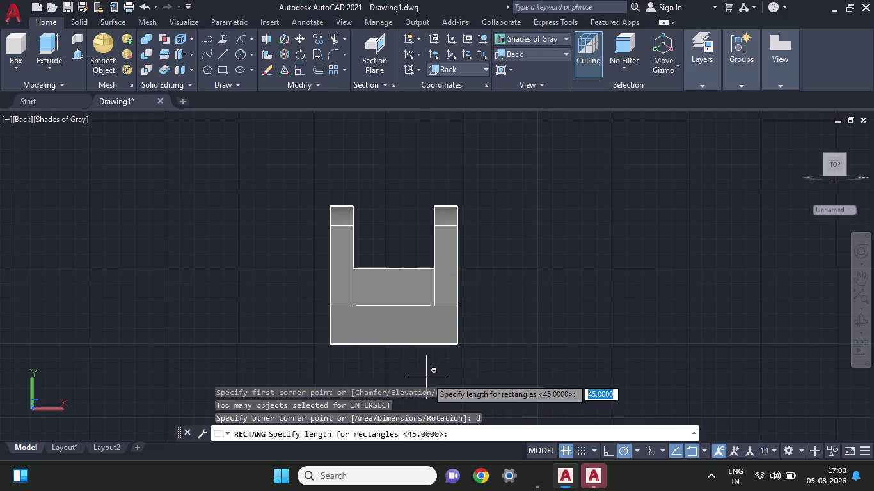
text(10)
key(Return)
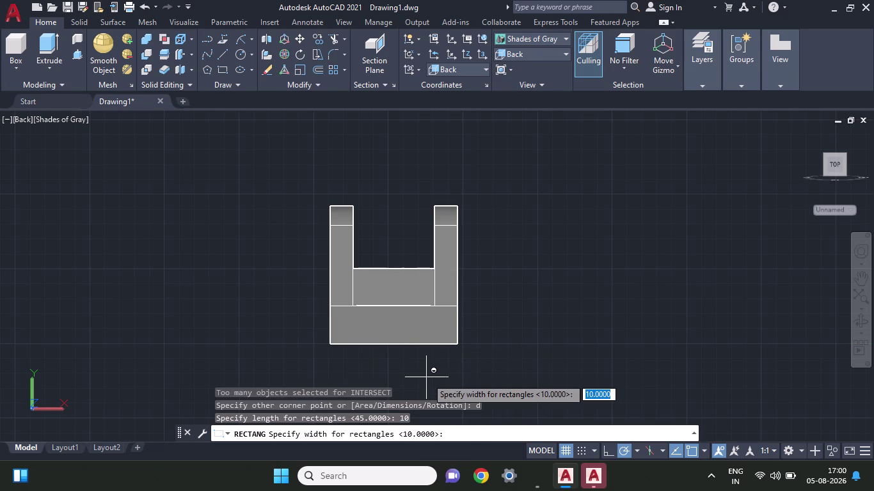
text(45)
key(Return)
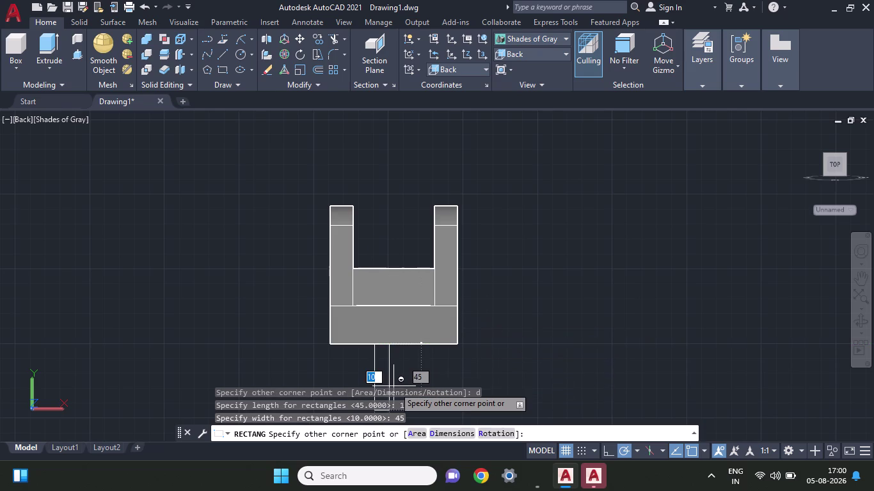
Undo and cancel the 10 by 45 rectangle.
key(ctrl+z)
key(ctrl+z)
key(Escape)
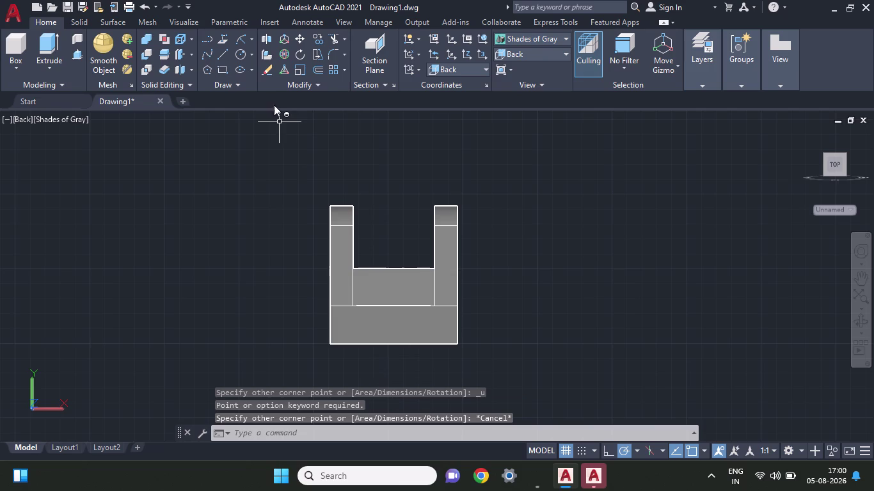
click(218, 73)
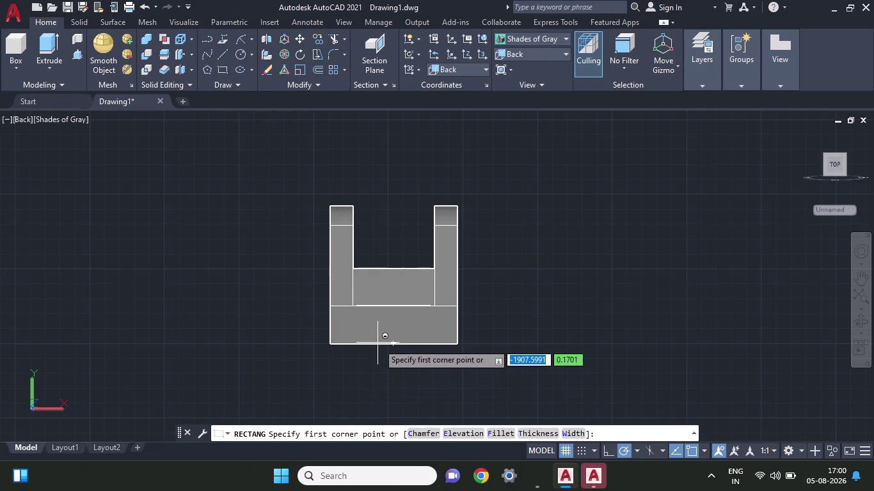
Start a rectangle from a corner under the base, sized 45 long by 10 wide.
click(363, 345)
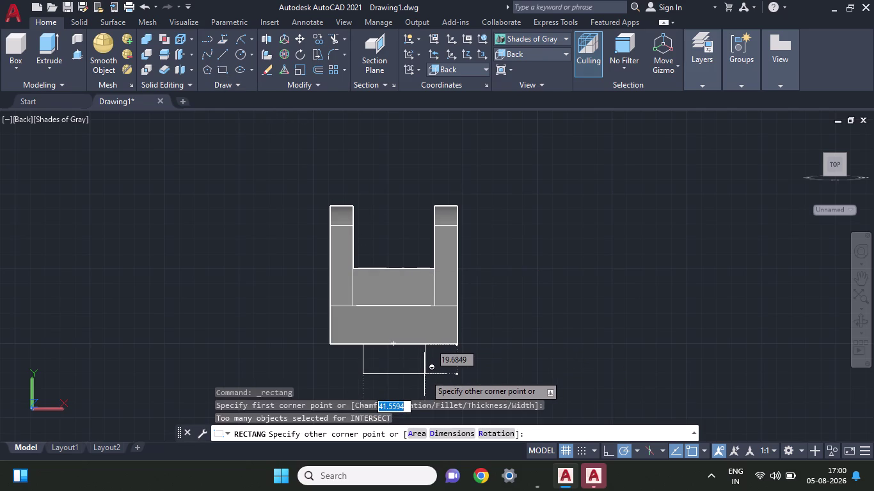
key(d)
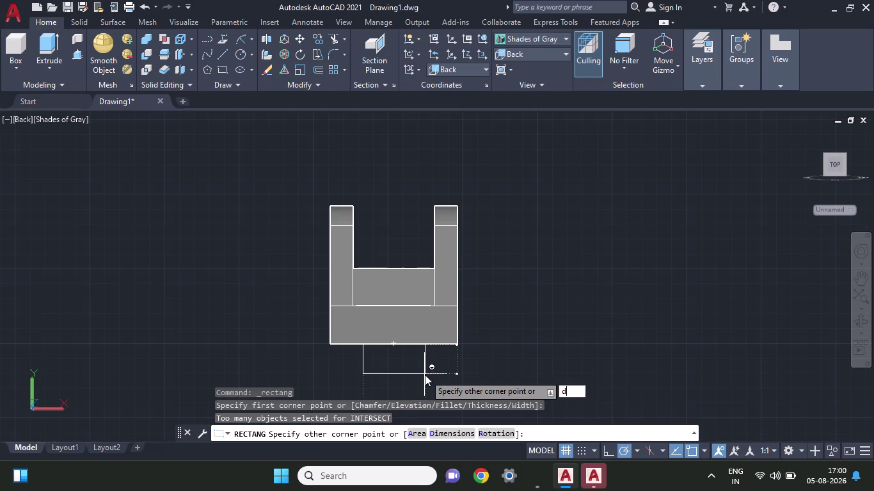
key(Return)
text(4)
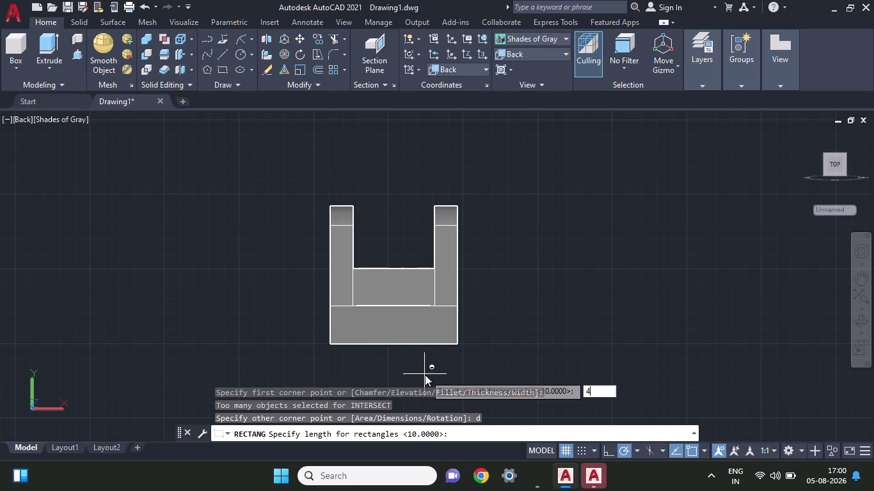
text(5)
key(Return)
key(1)
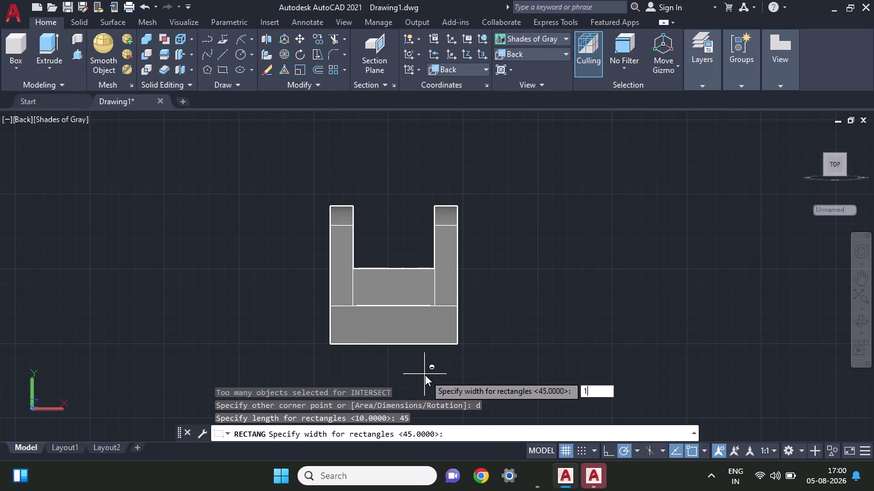
key(0)
key(Return)
key(Return)
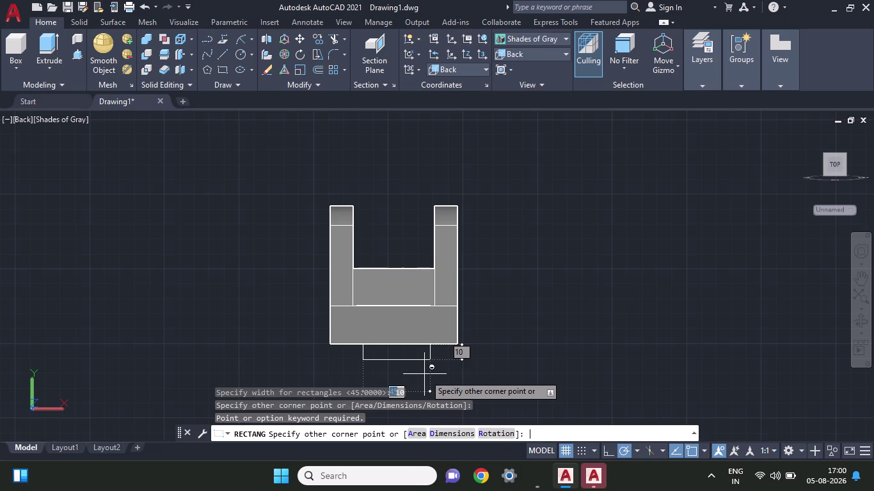
Place the 45 by 10 rectangle beneath the base and orbit to inspect it.
right_drag(531, 374, 440, 390)
key(Return)
click(431, 390)
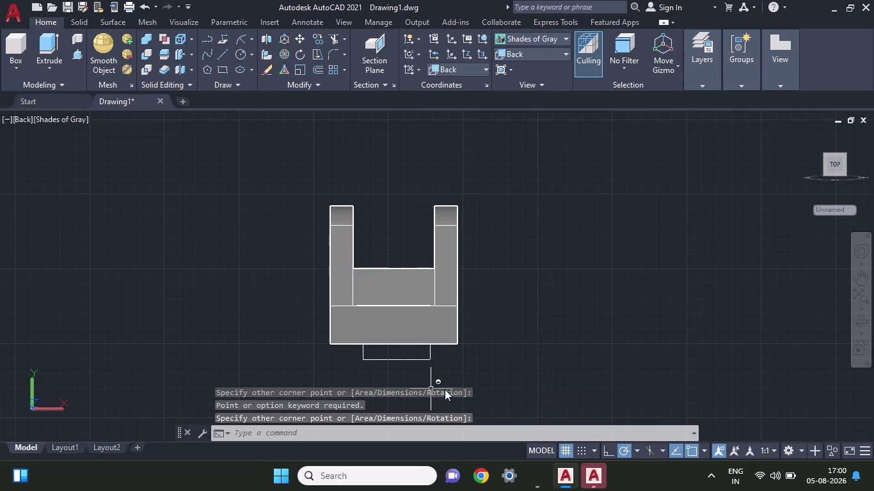
right_drag(440, 390, 501, 338)
middle_drag(493, 342, 480, 353)
scroll(up, 3)
key(Escape)
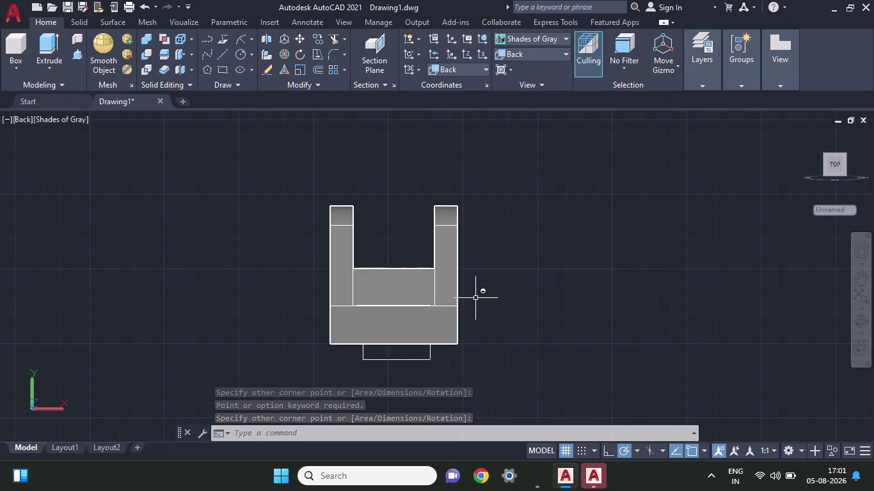
middle_click(508, 296)
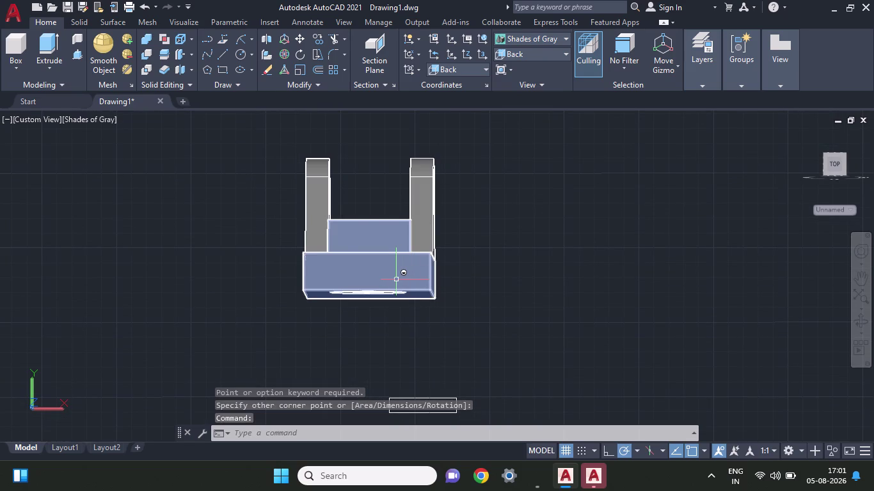
Switch the viewport to the Back preset view.
click(39, 113)
click(40, 119)
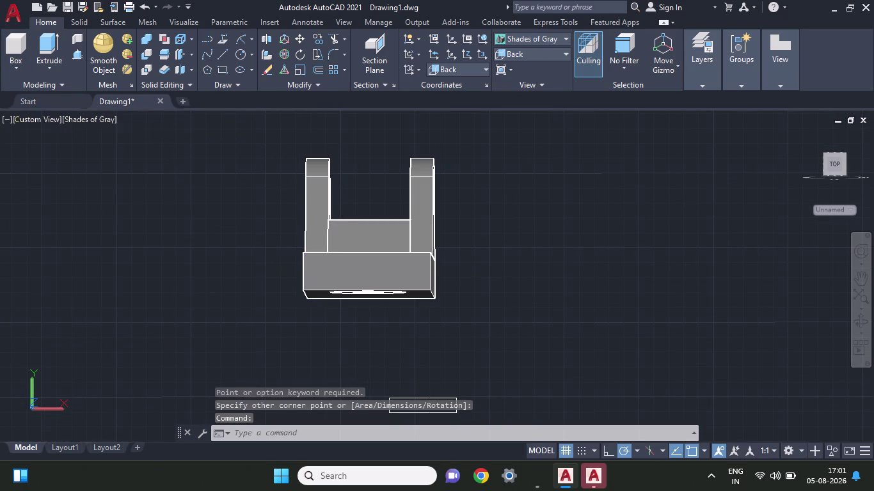
click(40, 119)
click(41, 118)
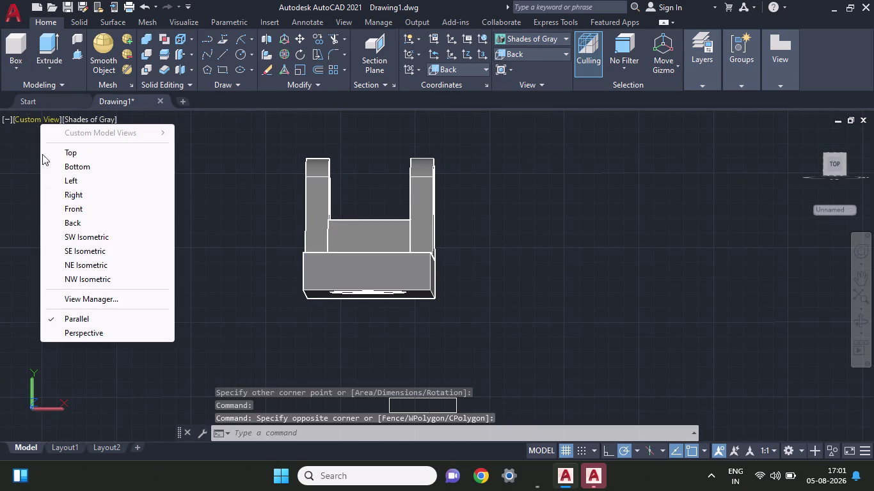
click(96, 221)
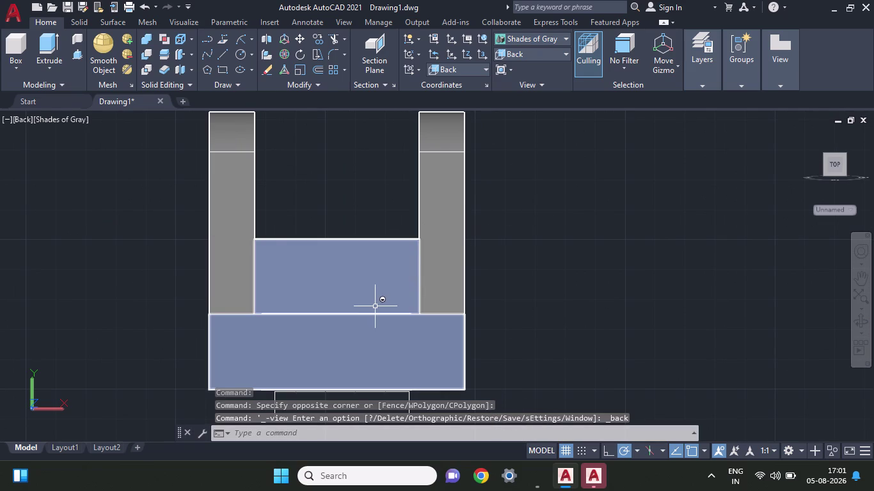
scroll(down, 3)
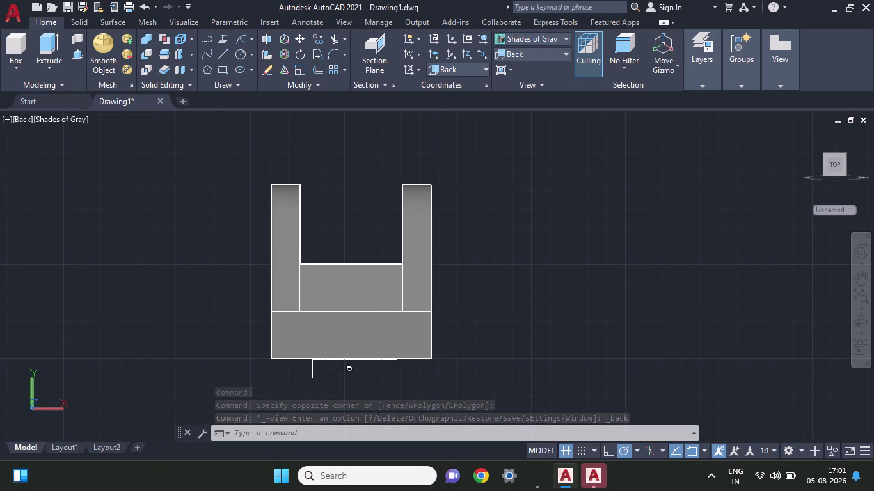
Erase the 45 by 10 rectangle beneath the base.
click(342, 381)
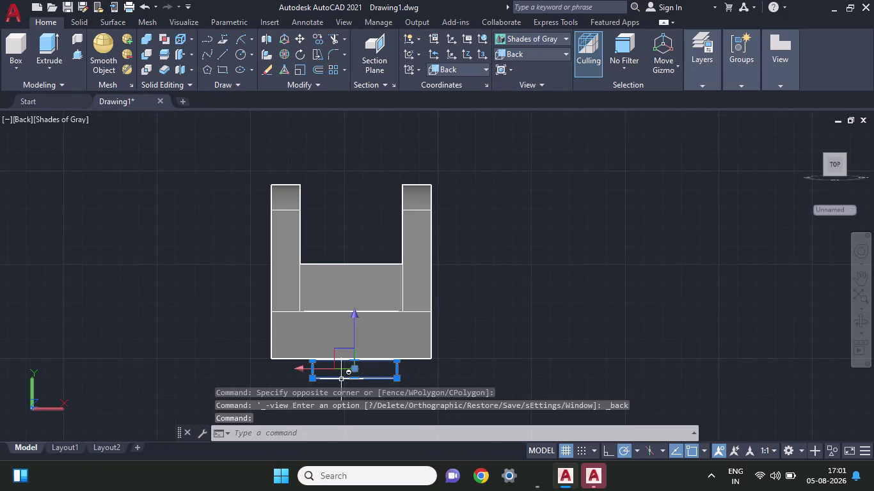
key(Delete)
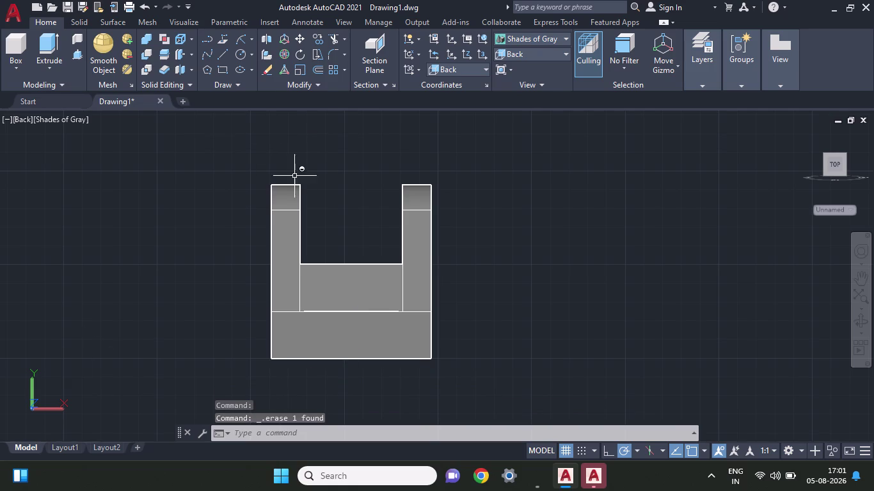
click(229, 67)
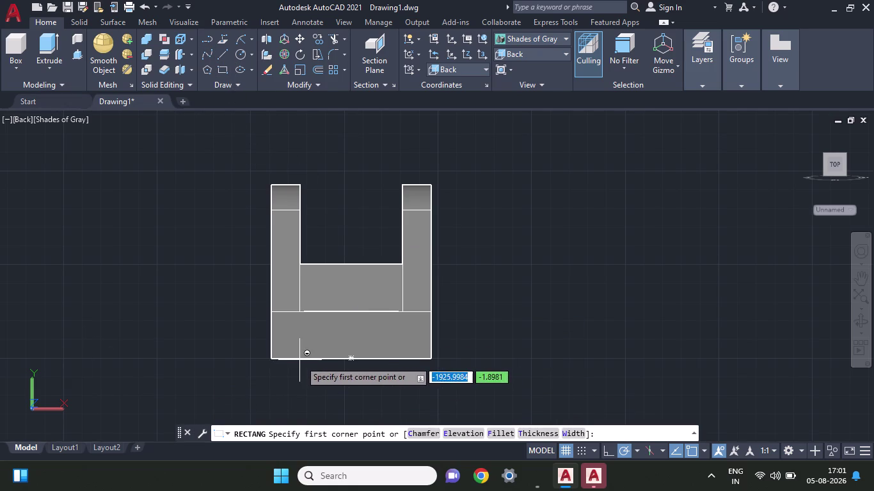
Draw a 45 by 10 rectangle by dimensions from a corner just under the base plate.
click(306, 360)
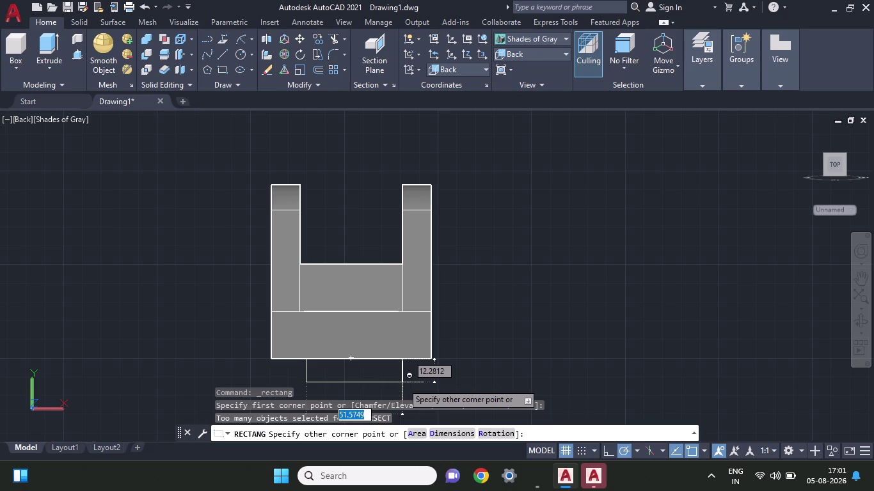
key(d)
key(Return)
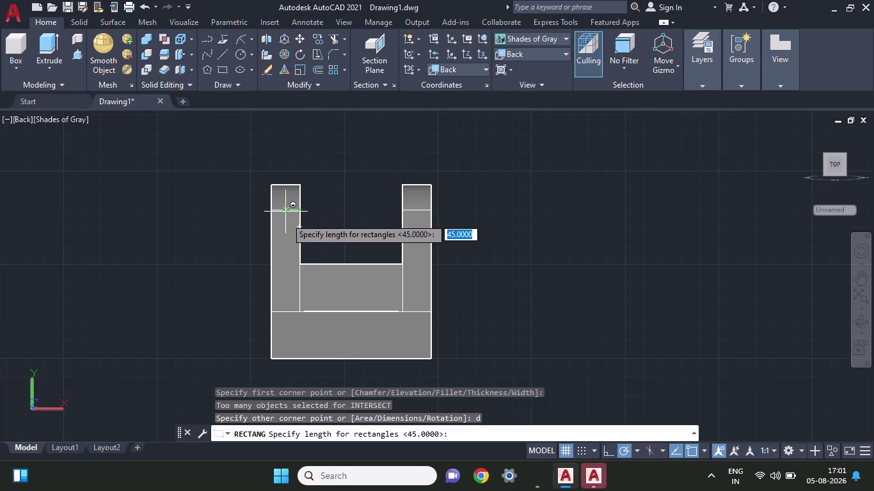
text(45)
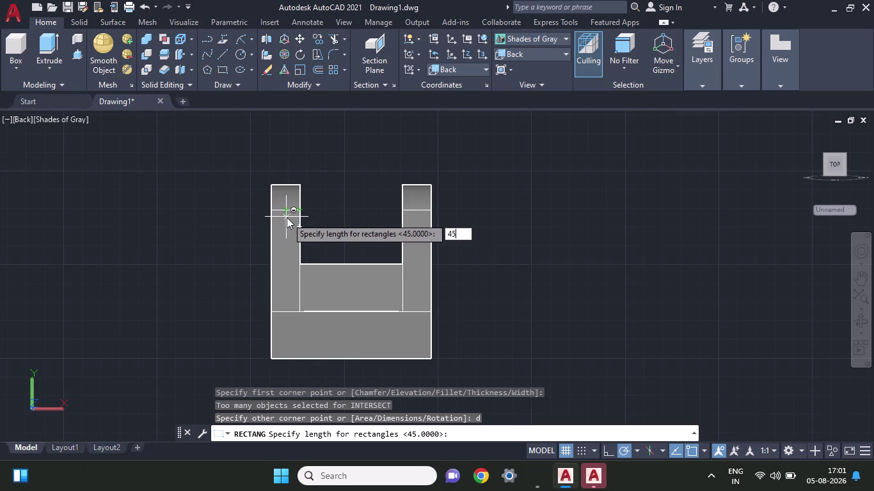
key(Return)
key(1)
key(0)
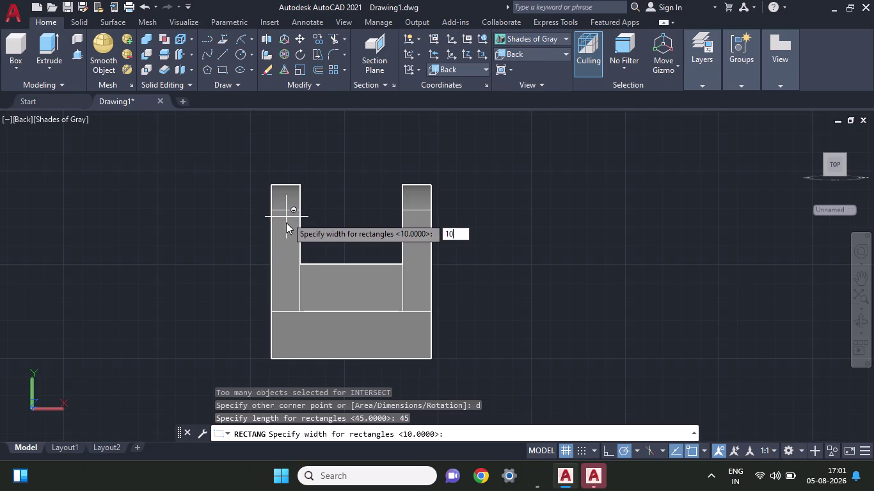
key(Return)
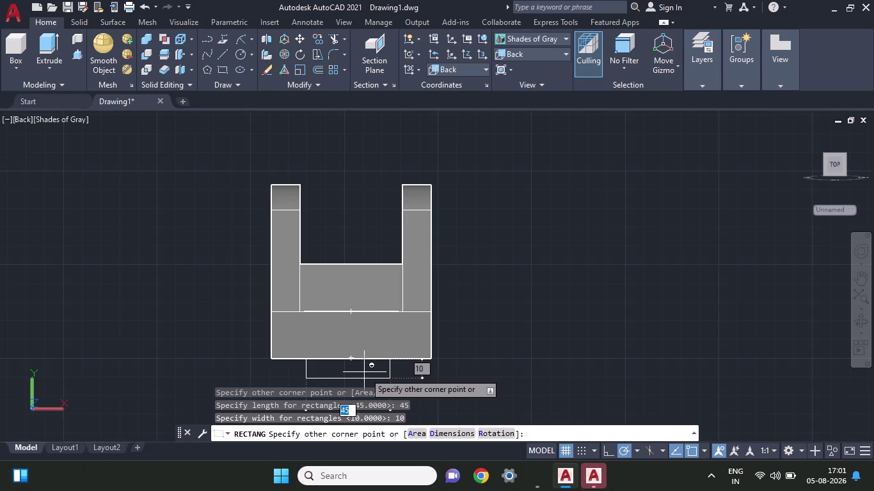
click(365, 373)
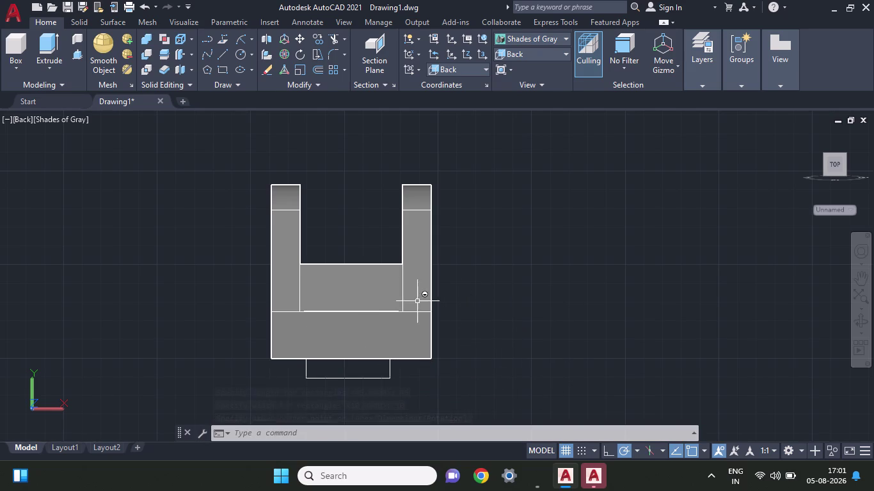
middle_click(528, 308)
scroll(up, 3)
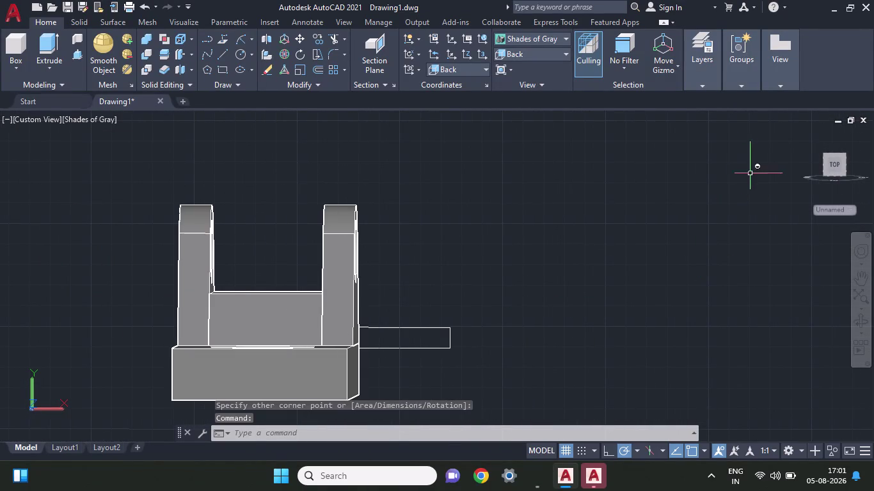
click(834, 160)
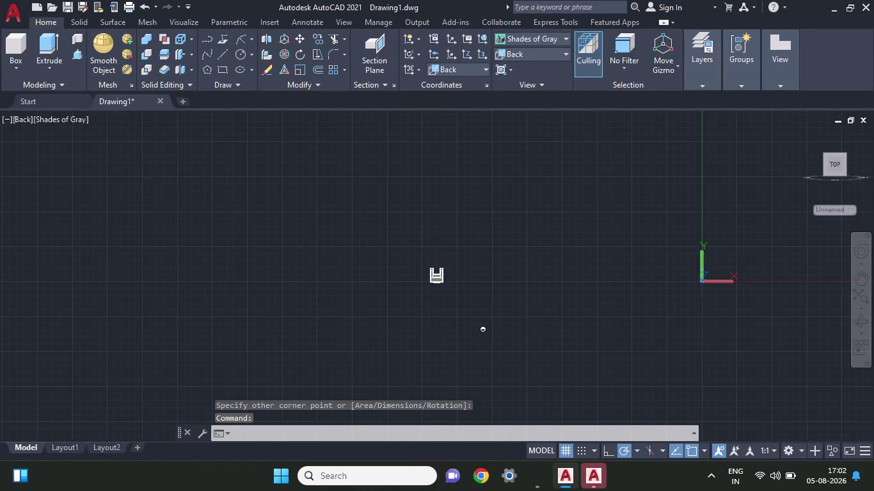
scroll(down, 3)
scroll(up, 3)
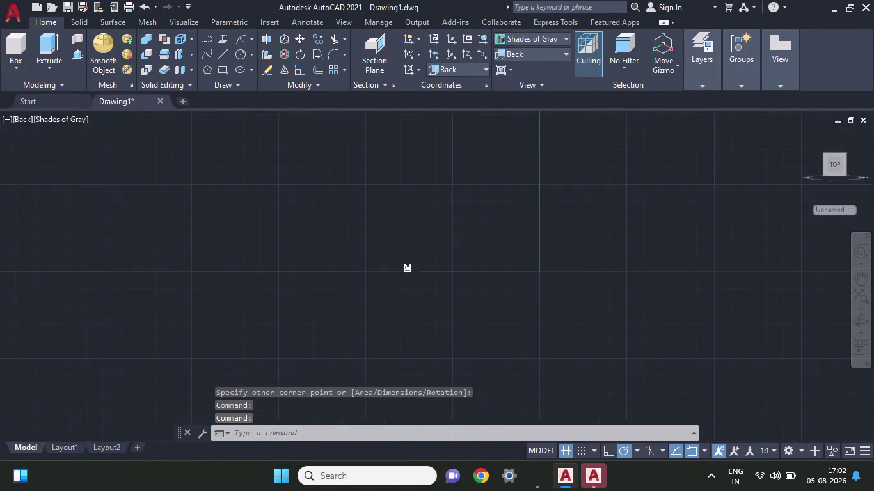
scroll(up, 3)
scroll(up, 3)
scroll(up, 3)
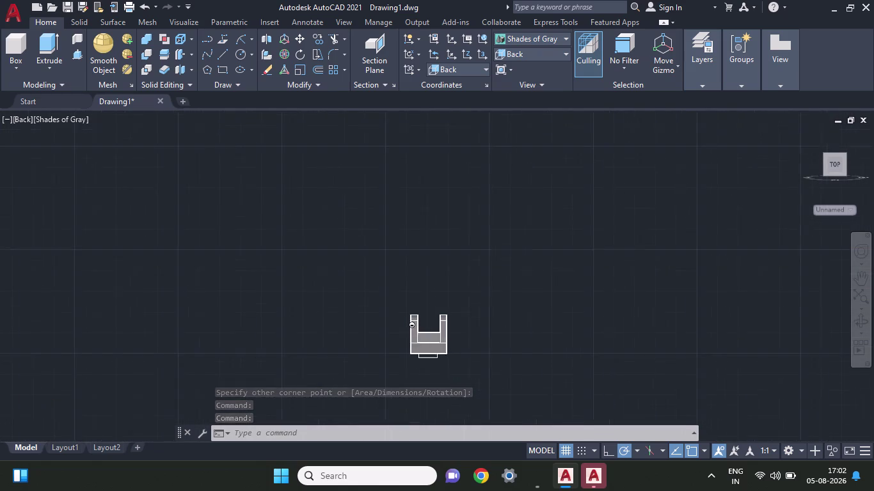
scroll(up, 3)
scroll(down, 3)
scroll(down, 3)
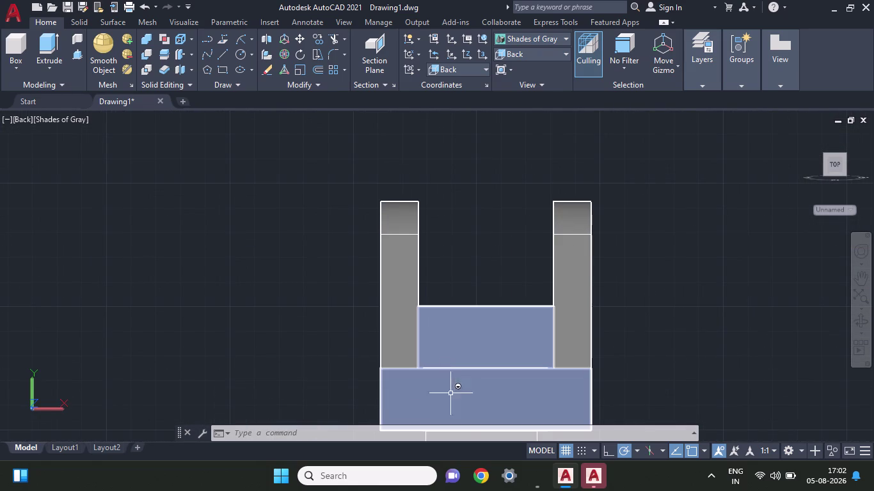
scroll(down, 3)
scroll(up, 3)
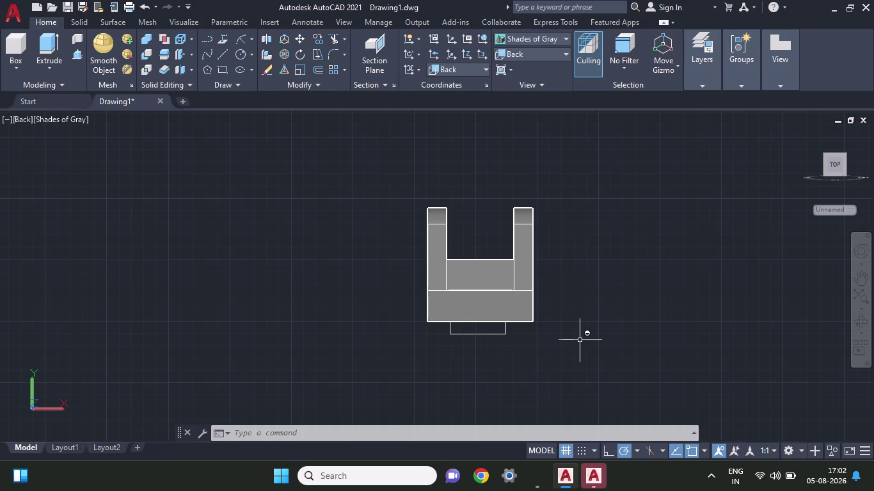
scroll(up, 3)
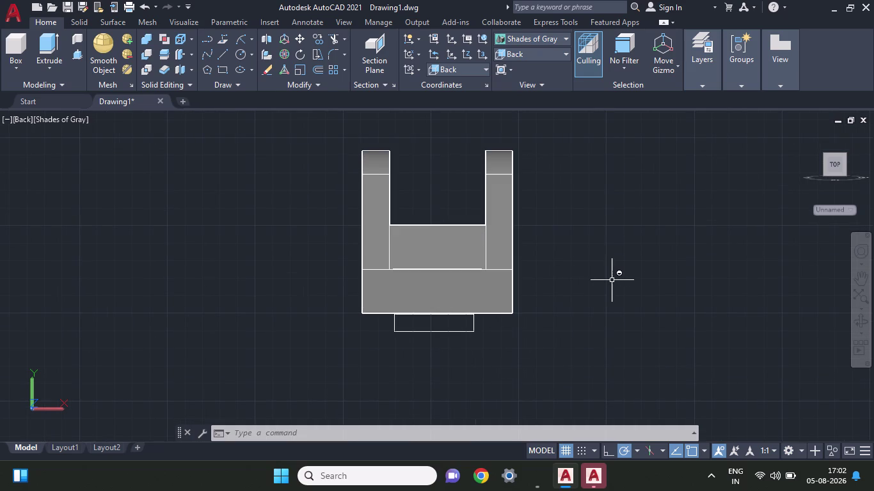